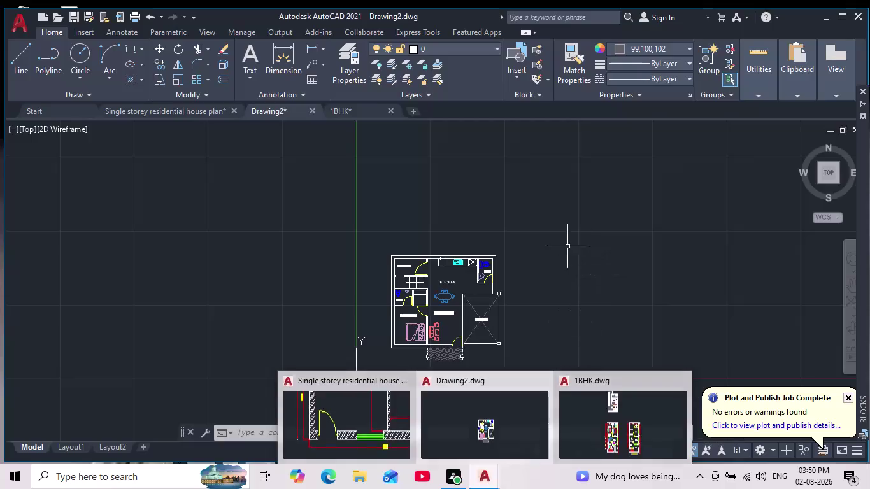
Zoom and pan the floor plan to the bedroom's bottom wall.
scroll(up, 3)
middle_drag(517, 340, 519, 316)
scroll(down, 3)
scroll(up, 3)
scroll(up, 3)
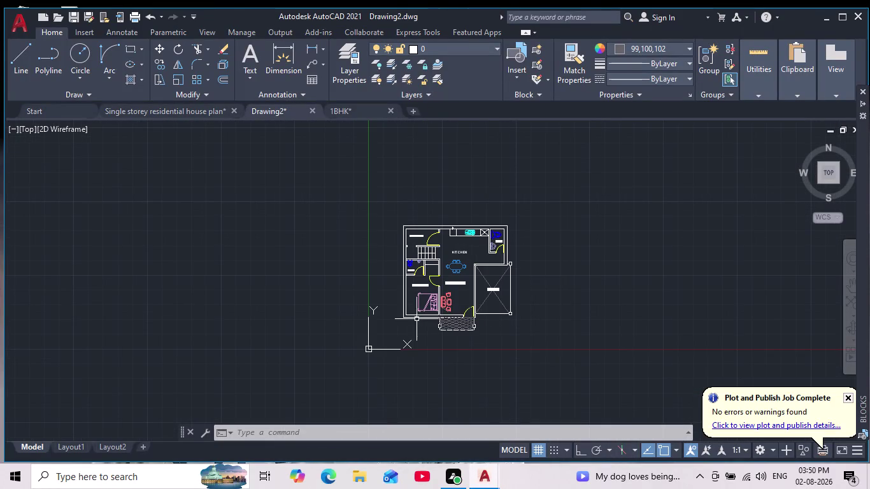
middle_drag(426, 319, 432, 324)
scroll(up, 3)
scroll(up, 3)
middle_drag(464, 303, 432, 370)
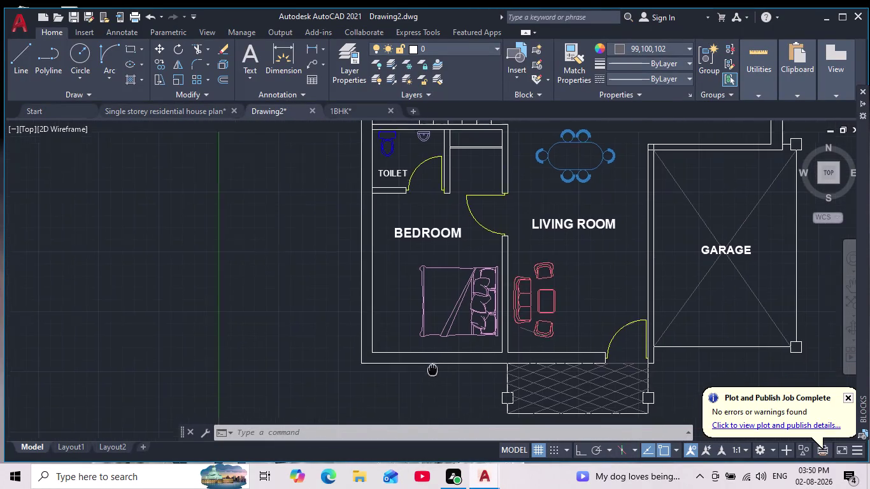
middle_drag(432, 370, 432, 372)
Draw a rectangle spanning the bedroom's bottom wall thickness as a window.
click(128, 52)
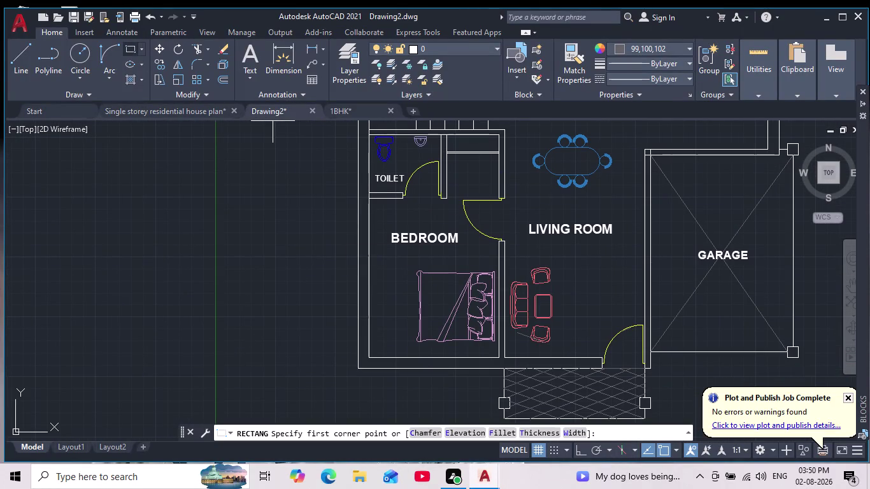
scroll(up, 3)
middle_drag(422, 331, 392, 288)
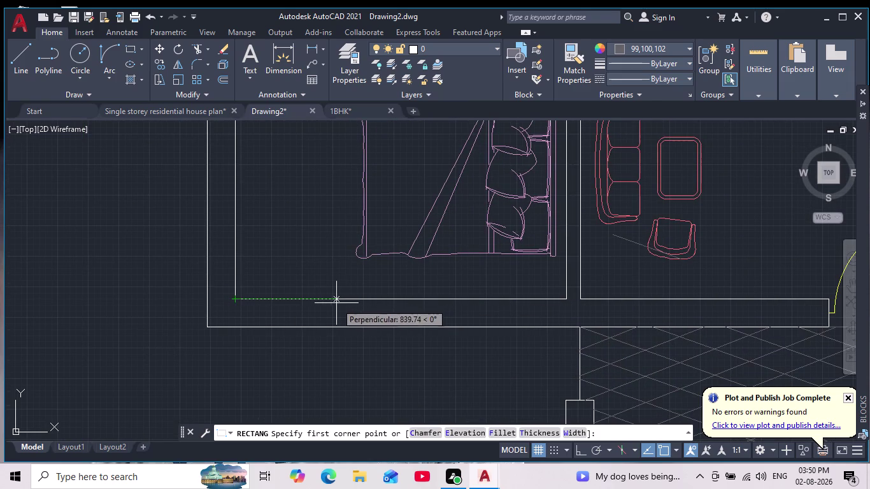
click(330, 301)
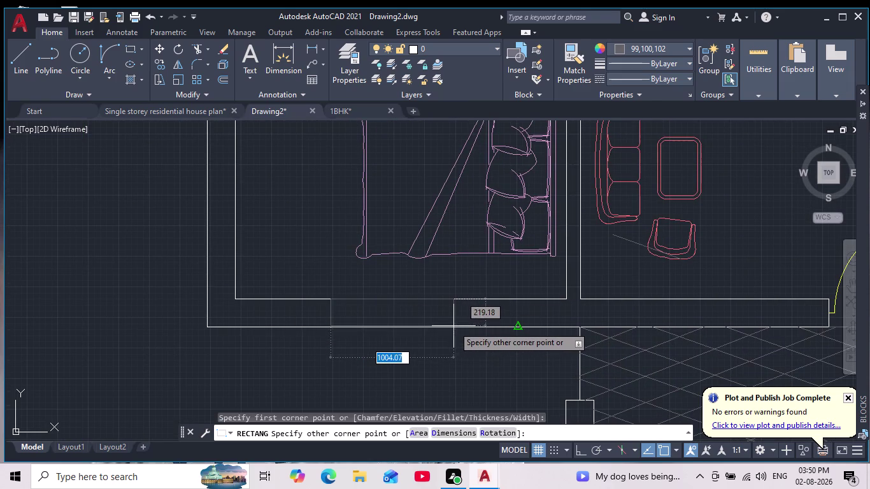
click(520, 326)
key(Escape)
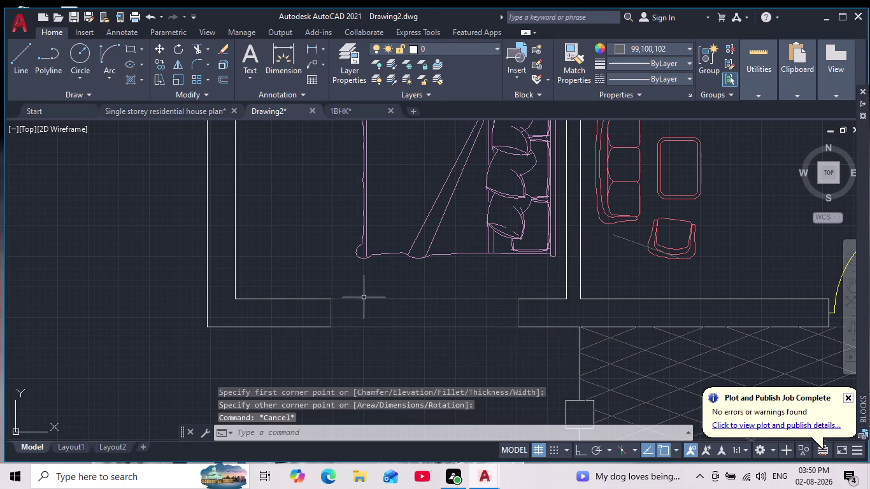
Select the new window rectangle and zoom out to view the bedroom and living room.
key(Escape)
click(324, 284)
click(548, 340)
scroll(down, 3)
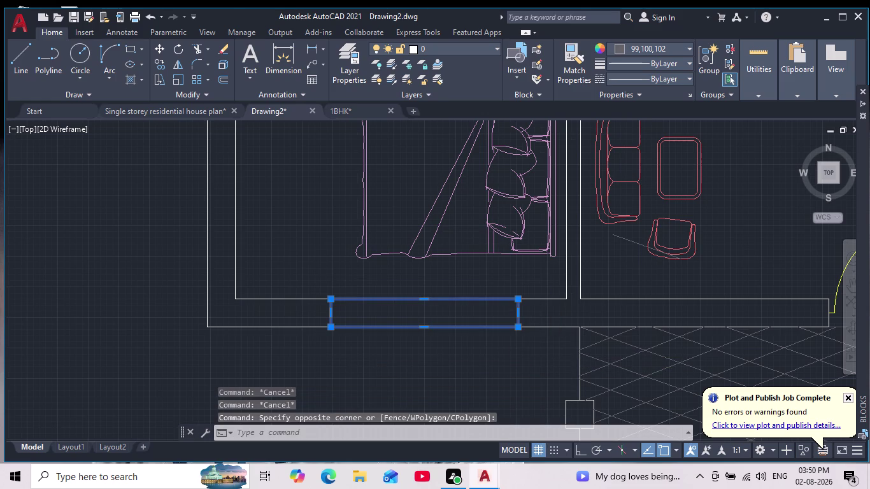
middle_drag(532, 324, 509, 322)
scroll(down, 3)
middle_drag(513, 321, 503, 354)
scroll(up, 3)
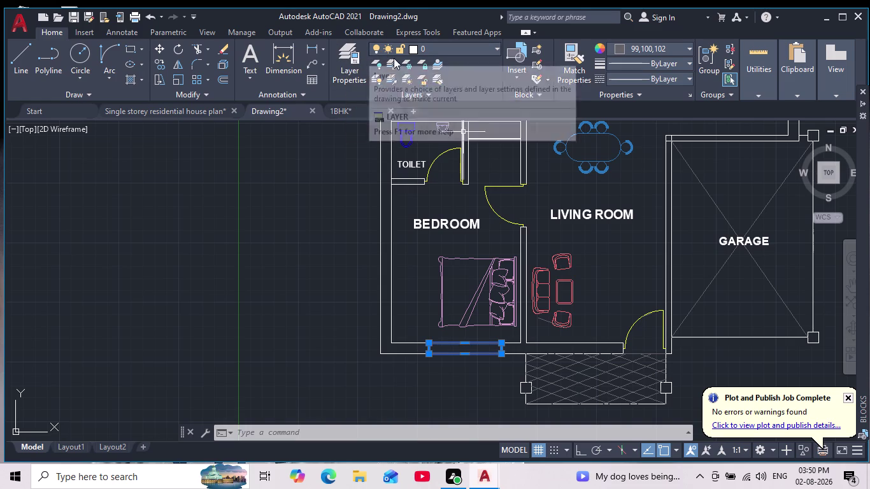
click(618, 48)
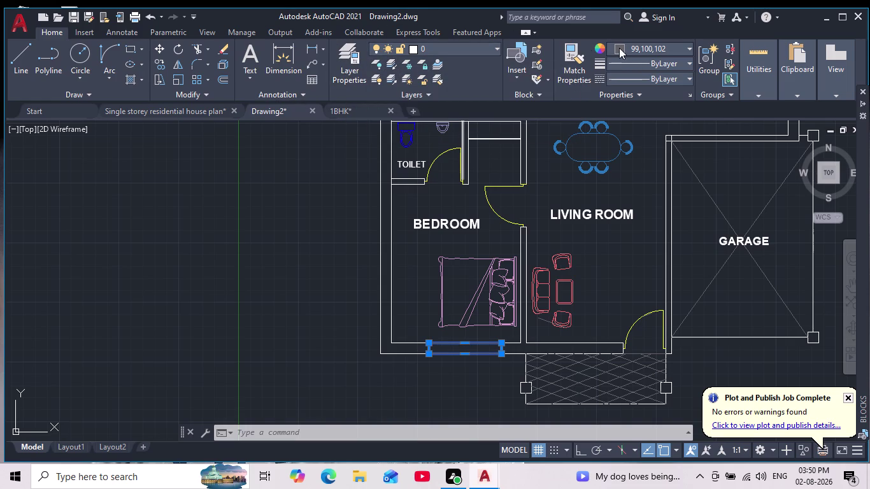
Clear the selection and reframe the plan around the bedroom window.
click(618, 65)
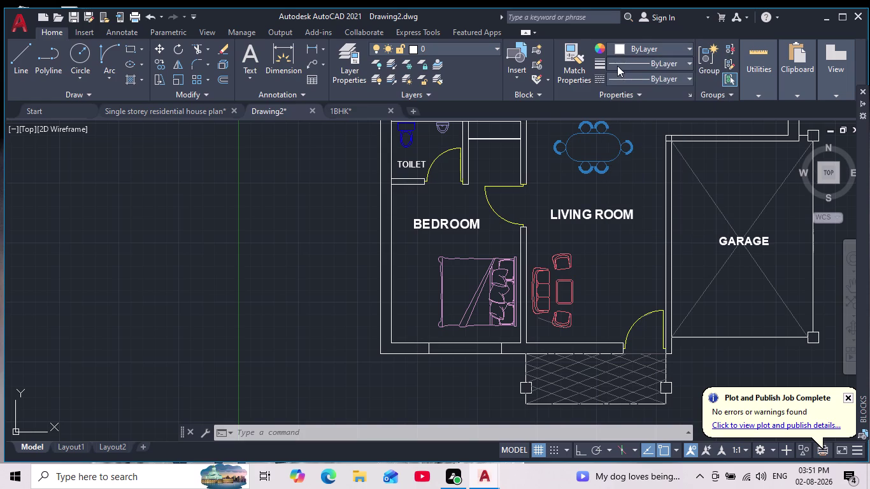
key(Escape)
key(Escape)
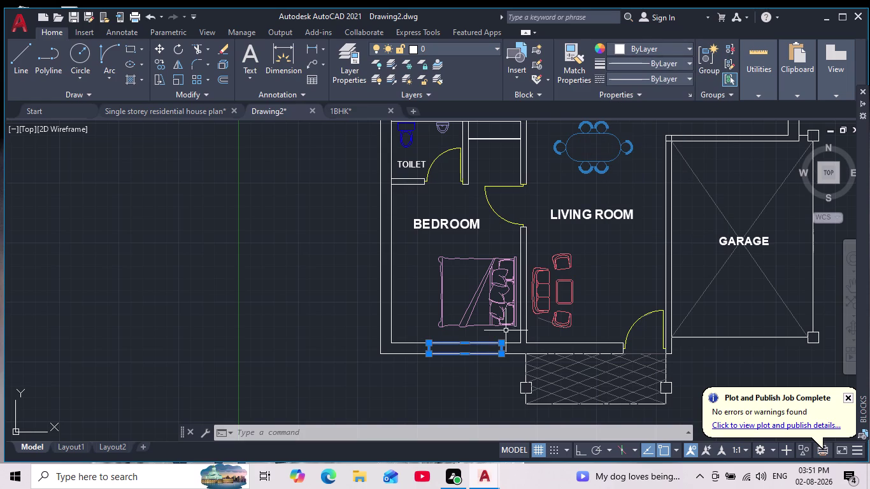
key(Escape)
key(Escape)
middle_drag(499, 357, 493, 343)
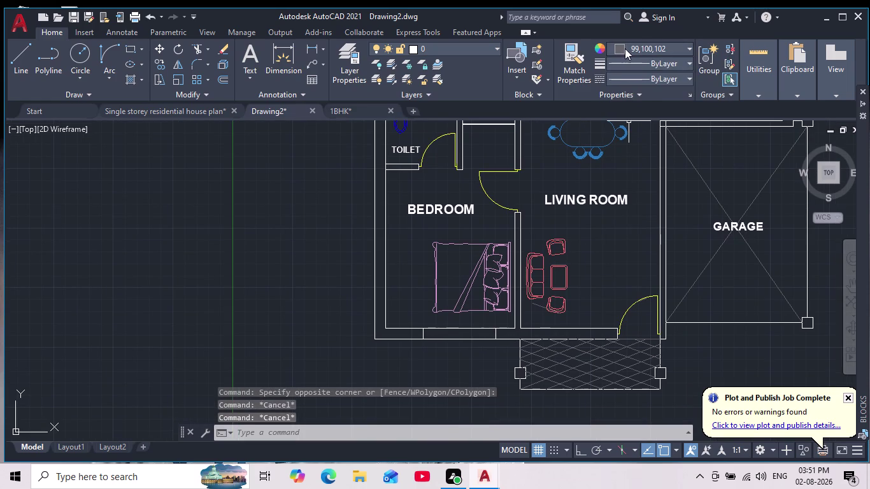
click(622, 47)
click(620, 66)
scroll(up, 3)
key(Escape)
key(Escape)
key(Escape)
scroll(down, 3)
scroll(up, 3)
Move the bedroom window rectangle onto the windows layer.
click(383, 301)
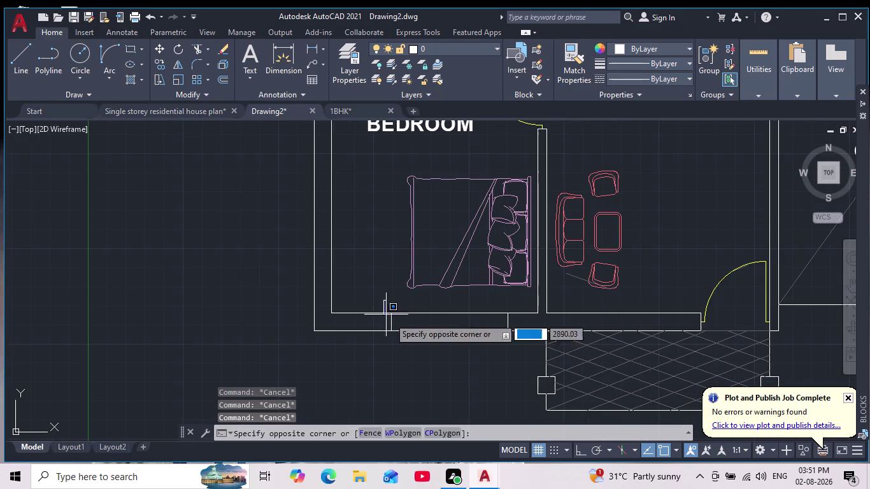
click(519, 337)
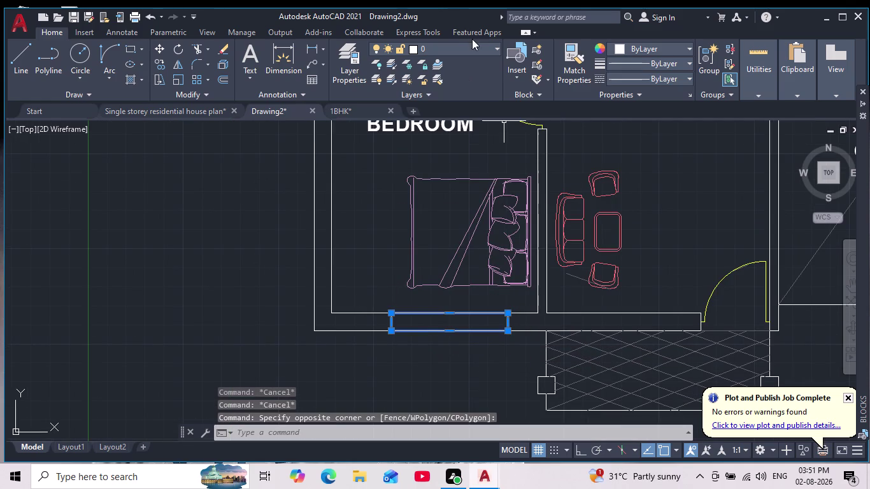
click(473, 43)
click(461, 107)
key(Escape)
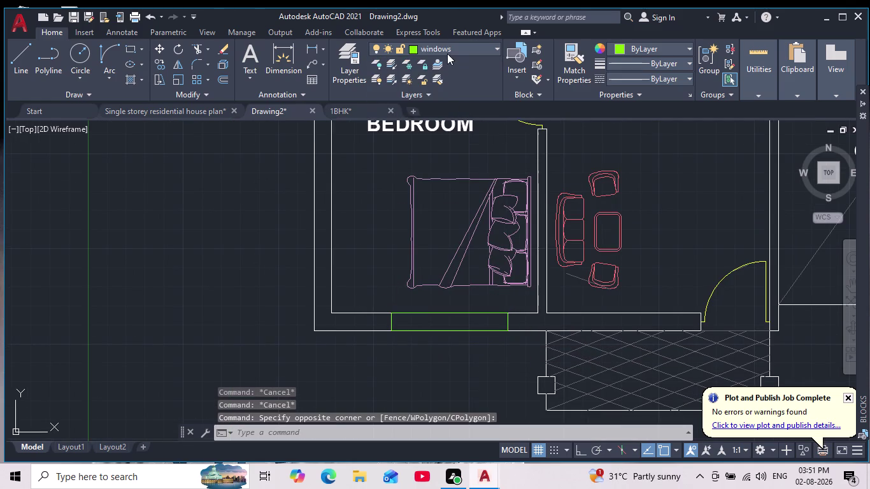
key(Escape)
key(Escape)
key(Escape)
key(Escape)
Make windows the current layer.
click(471, 44)
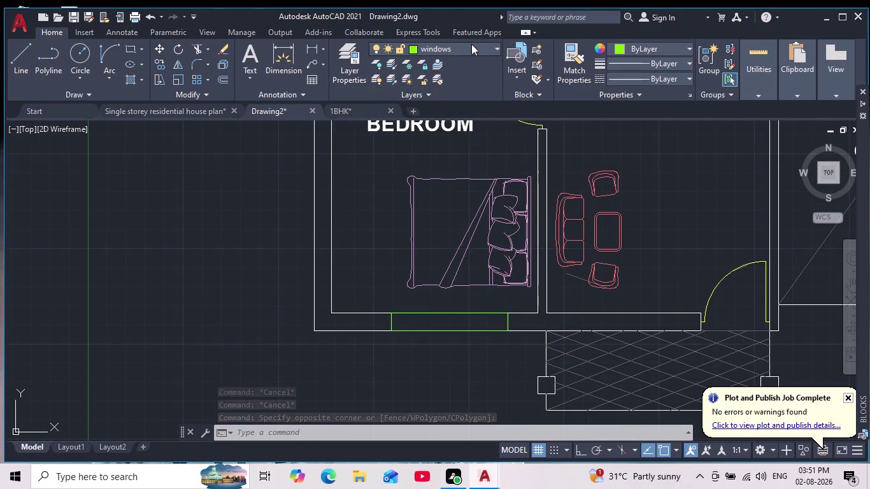
click(472, 46)
key(Escape)
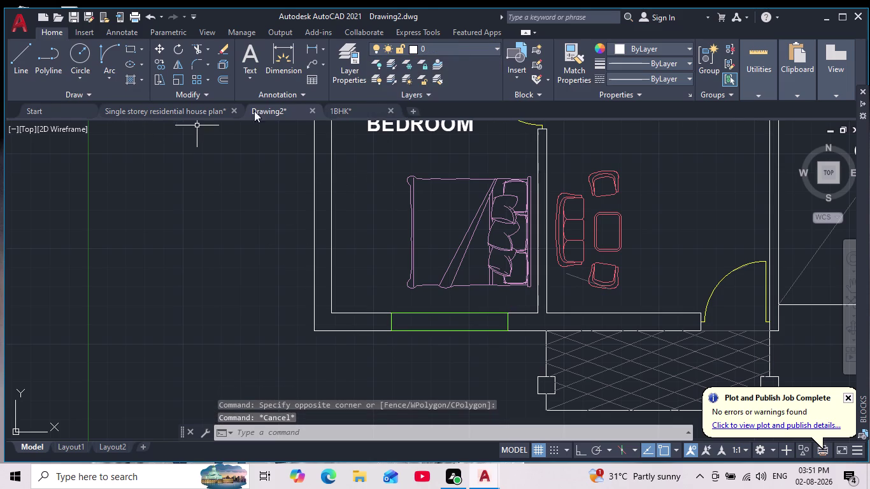
click(471, 44)
click(451, 108)
click(19, 52)
scroll(up, 3)
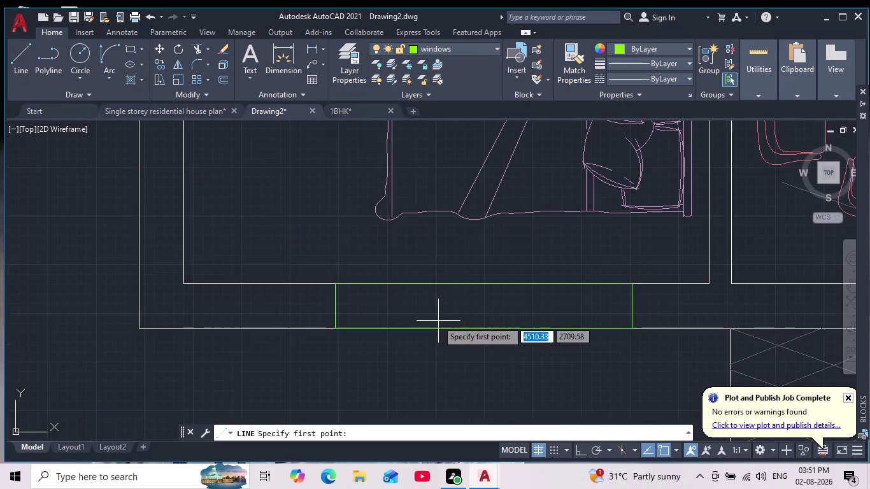
Draw a centre line across the window from its left to right side.
scroll(up, 3)
click(307, 315)
middle_drag(508, 328, 271, 316)
scroll(down, 3)
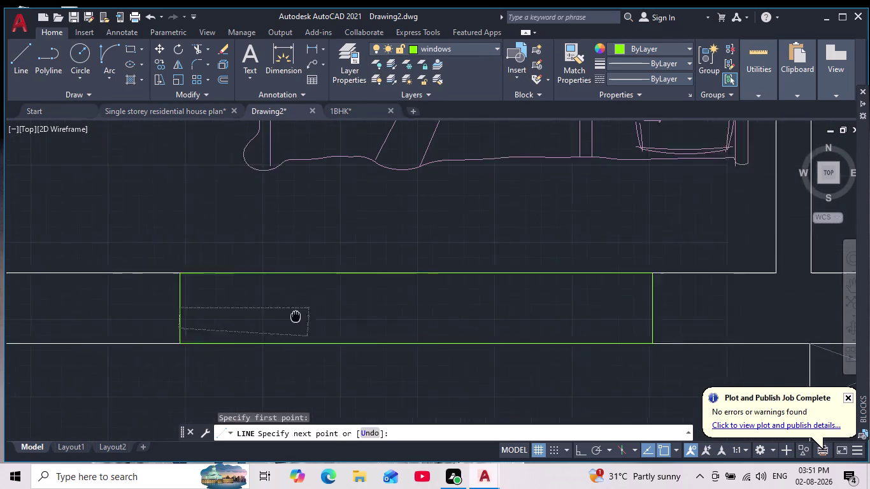
middle_drag(270, 316, 266, 316)
click(611, 310)
key(Escape)
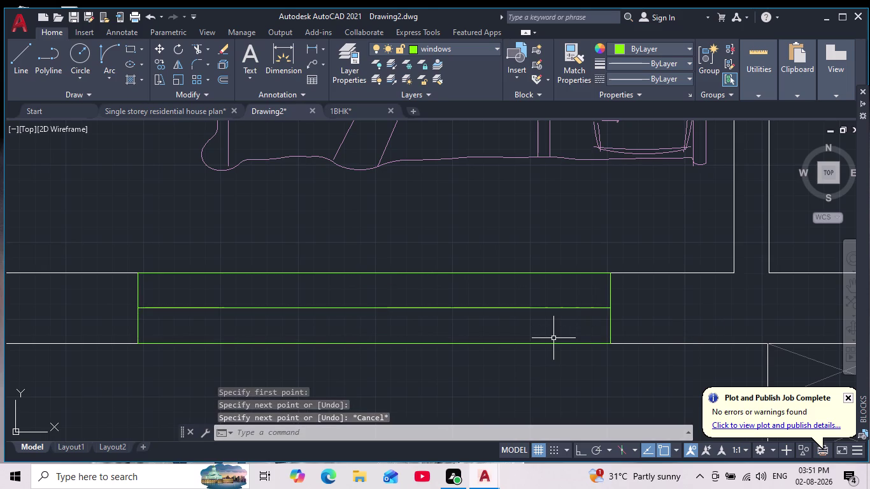
Offset the centre line 25 to both sides.
key(o)
key(Return)
text(25)
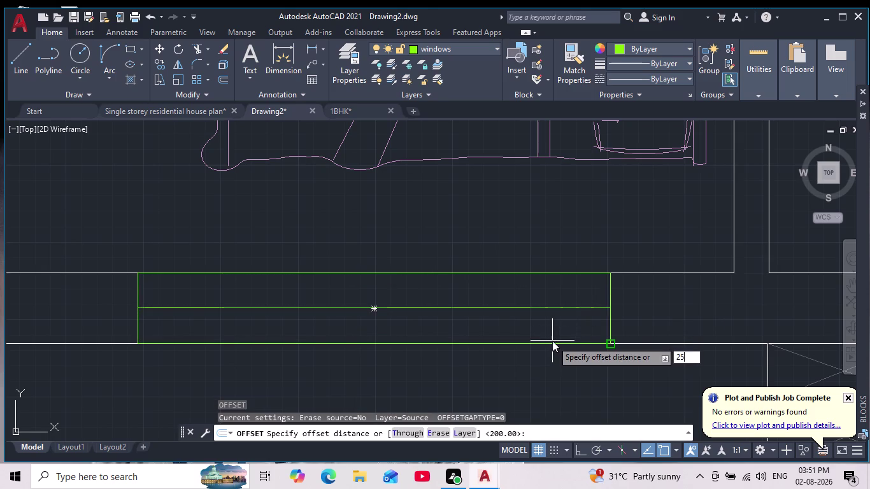
key(Return)
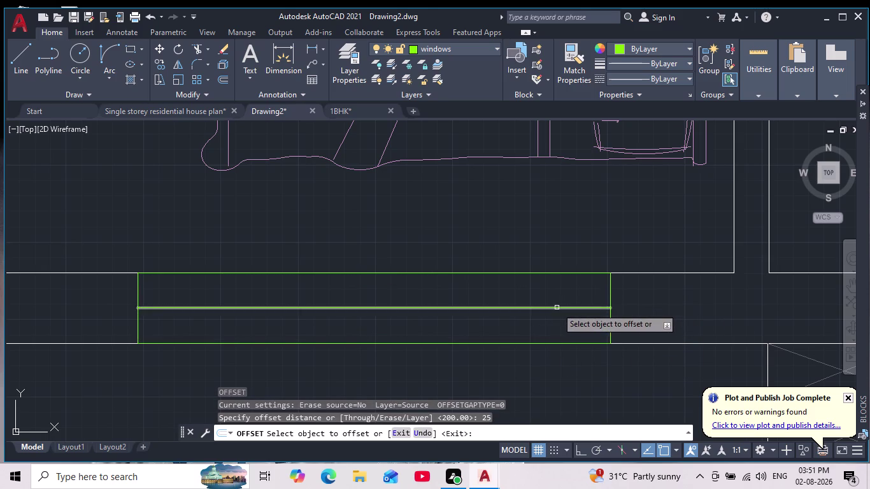
click(555, 307)
click(547, 328)
click(541, 308)
click(531, 285)
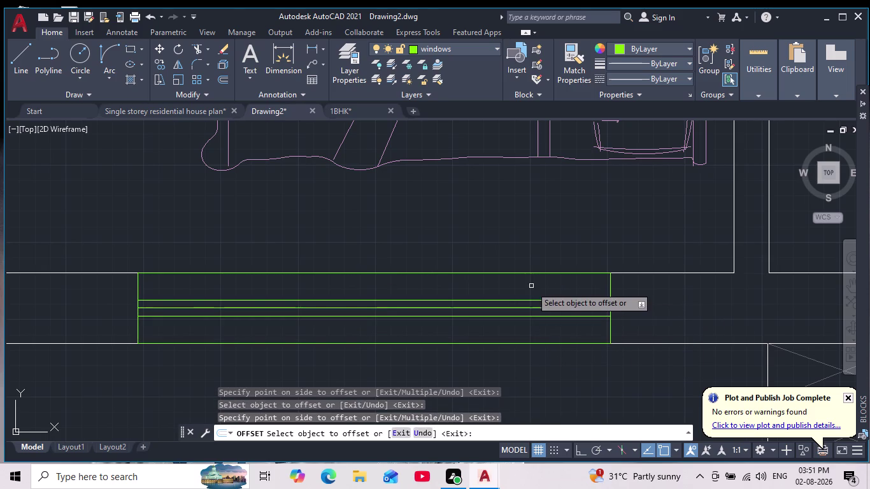
key(Escape)
Delete the middle line, leaving the two glazing lines.
scroll(up, 3)
click(512, 310)
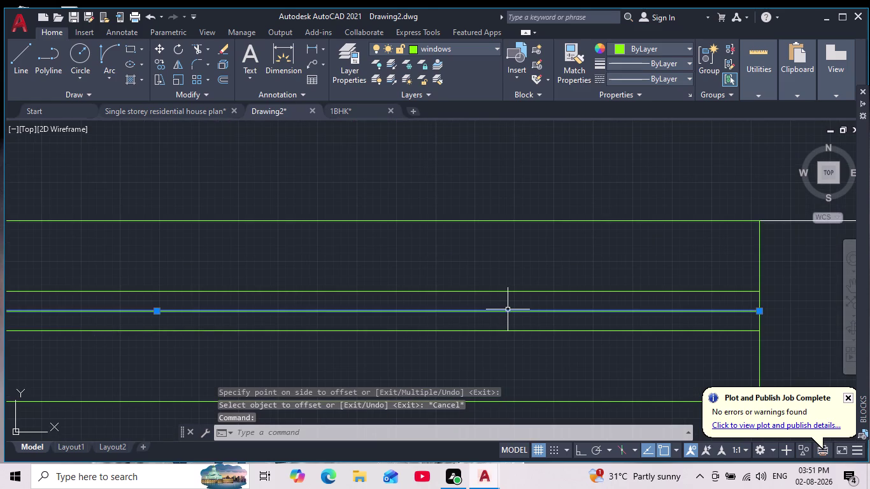
key(Delete)
key(Escape)
scroll(down, 3)
key(Escape)
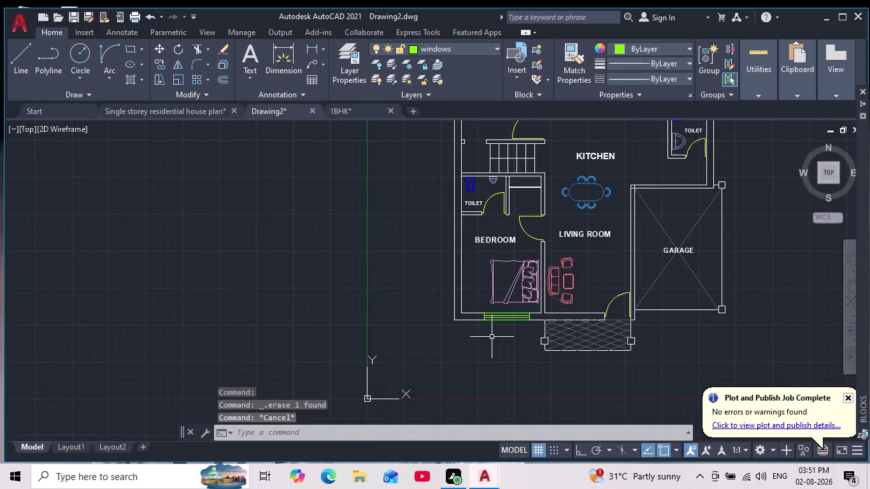
scroll(up, 3)
Copy the bedroom window twice to spare spots beside the floor plan.
click(602, 270)
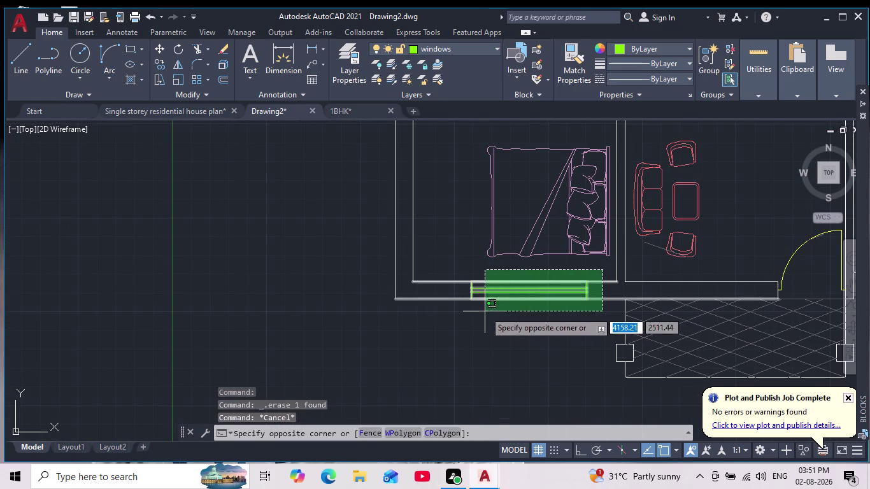
key(Escape)
drag(459, 271, 467, 287)
click(604, 304)
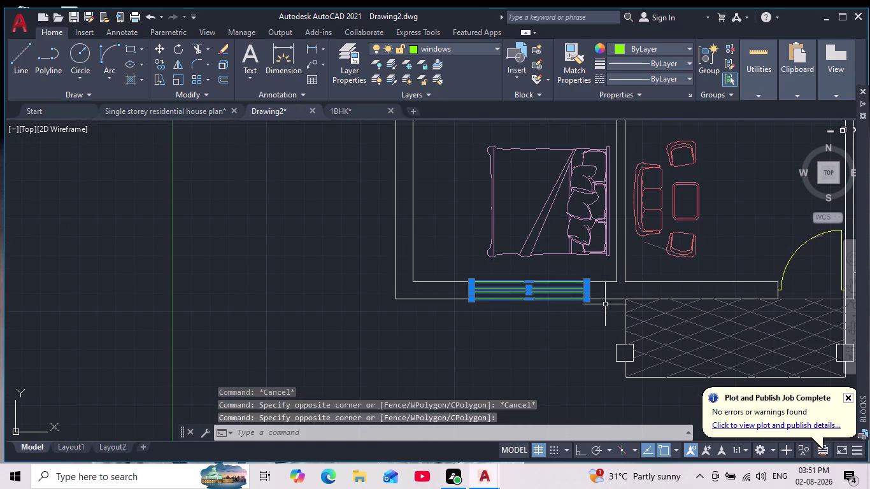
click(160, 61)
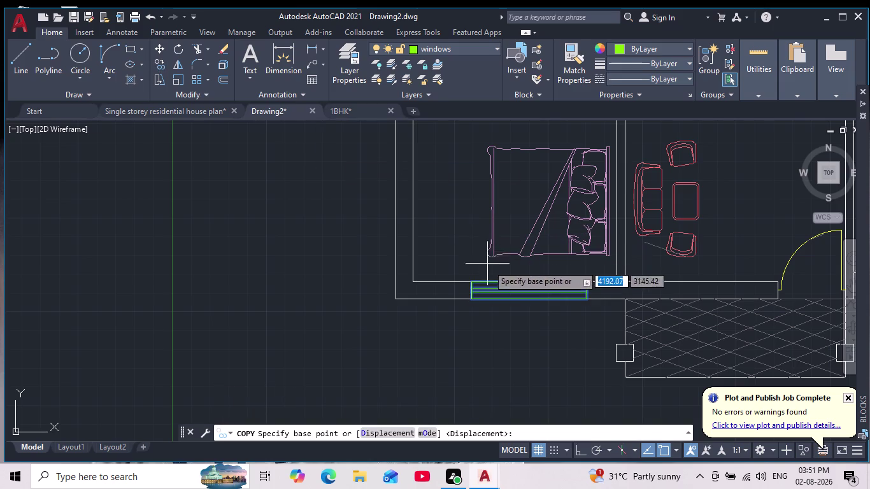
click(490, 289)
middle_drag(178, 263, 366, 295)
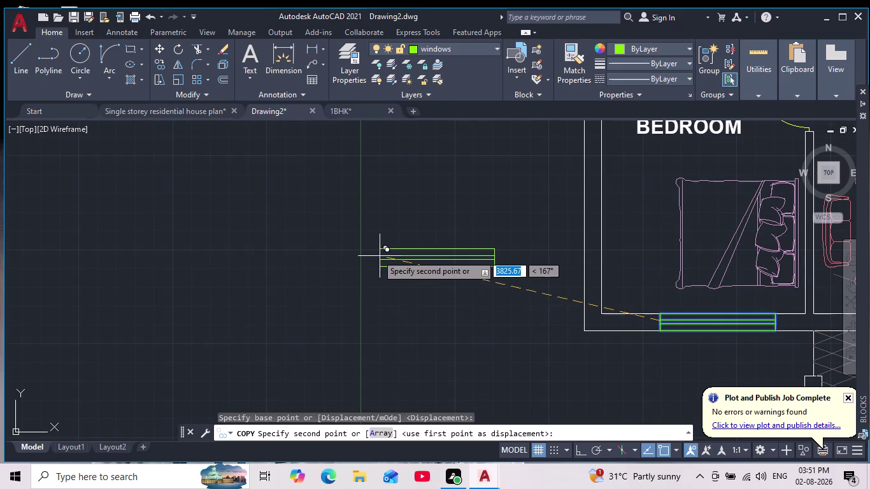
click(210, 236)
scroll(down, 3)
middle_drag(259, 262, 298, 282)
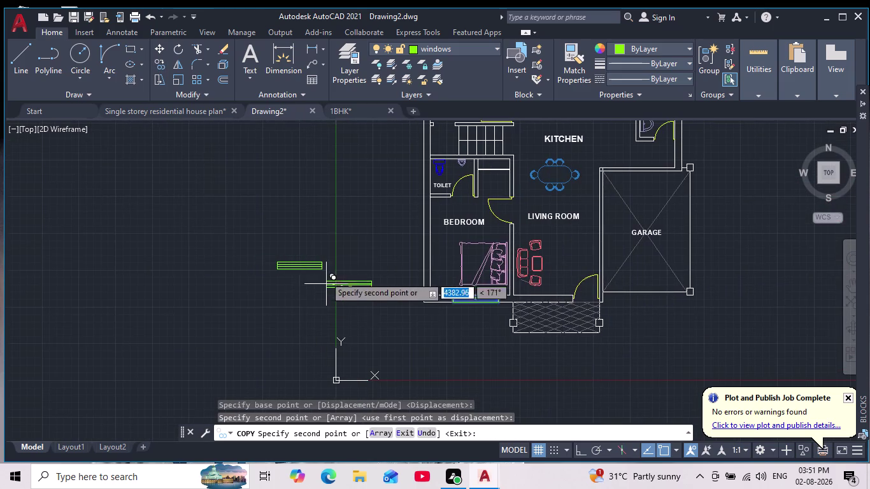
click(261, 198)
key(Escape)
Rotate one spare window copy 270° so it stands vertically.
middle_drag(278, 213, 293, 268)
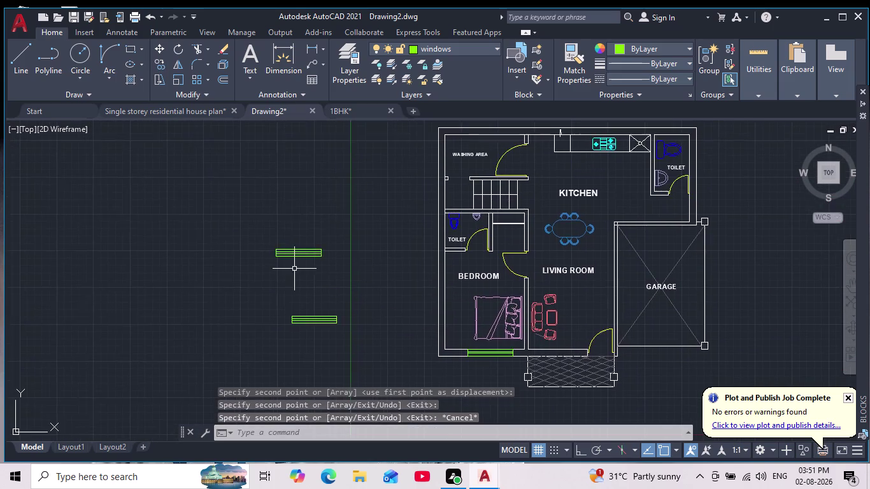
scroll(up, 3)
drag(382, 197, 346, 260)
drag(179, 309, 203, 307)
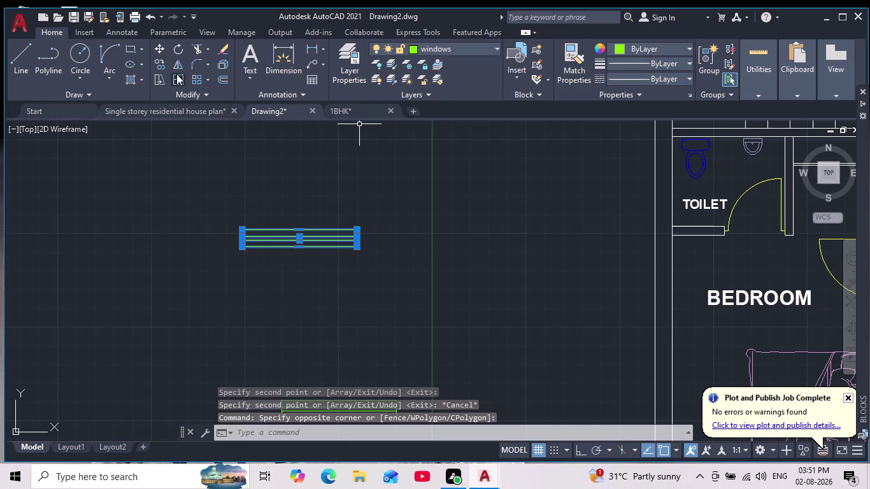
click(185, 46)
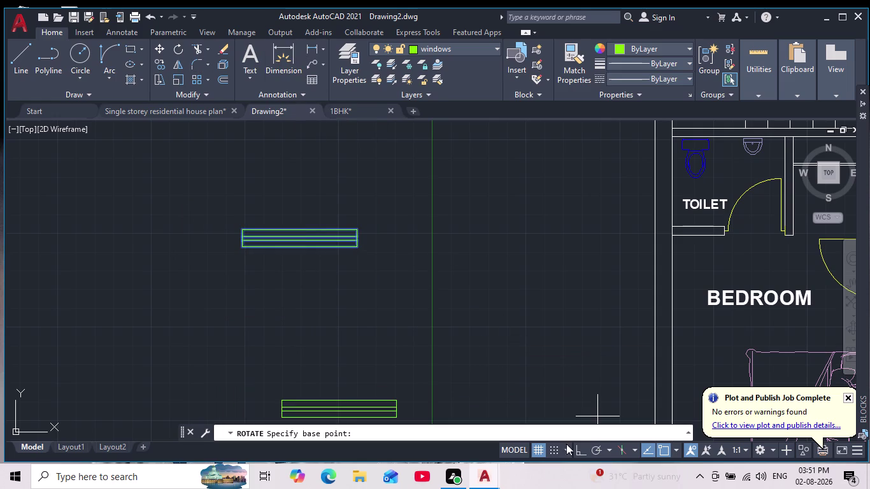
click(581, 454)
drag(389, 249, 391, 257)
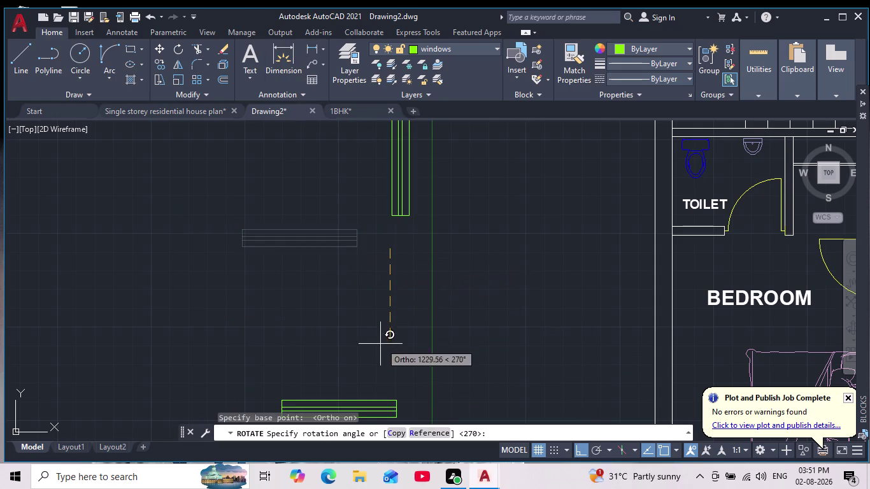
click(390, 338)
key(Escape)
key(Escape)
Copy the upright window, using its top corner as the base point.
scroll(down, 3)
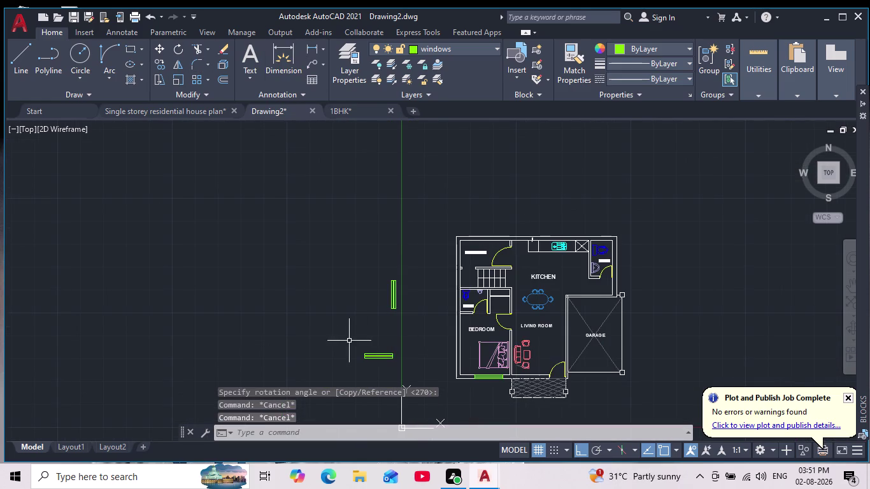
scroll(up, 3)
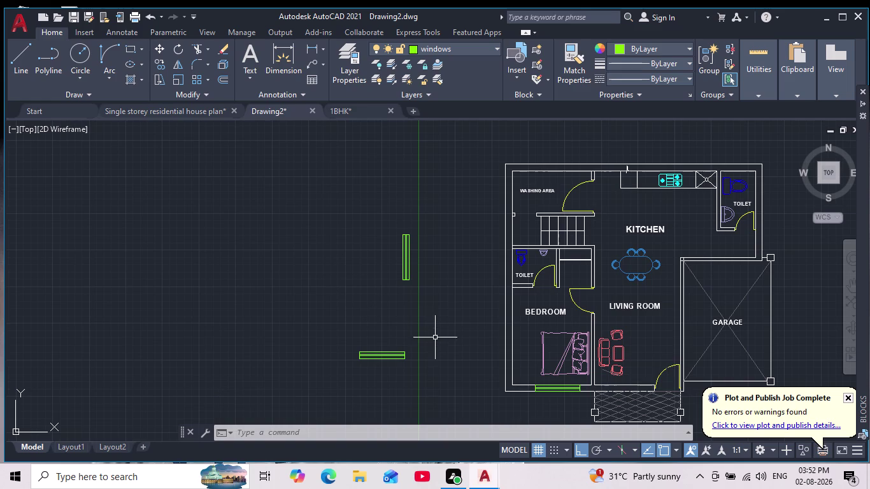
scroll(up, 3)
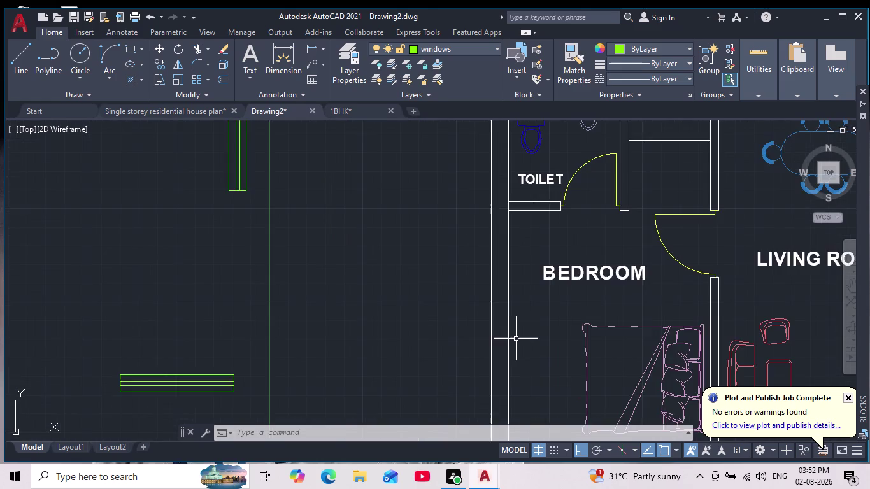
scroll(down, 3)
middle_drag(517, 344, 522, 328)
scroll(down, 3)
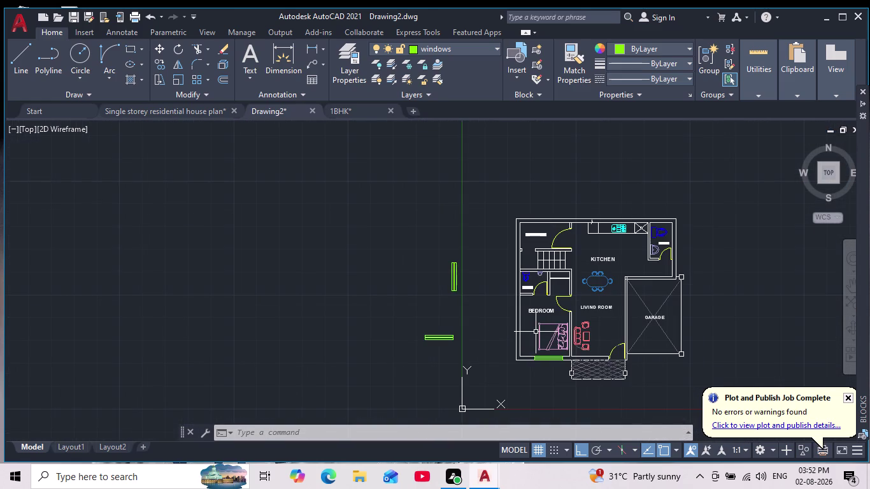
scroll(up, 3)
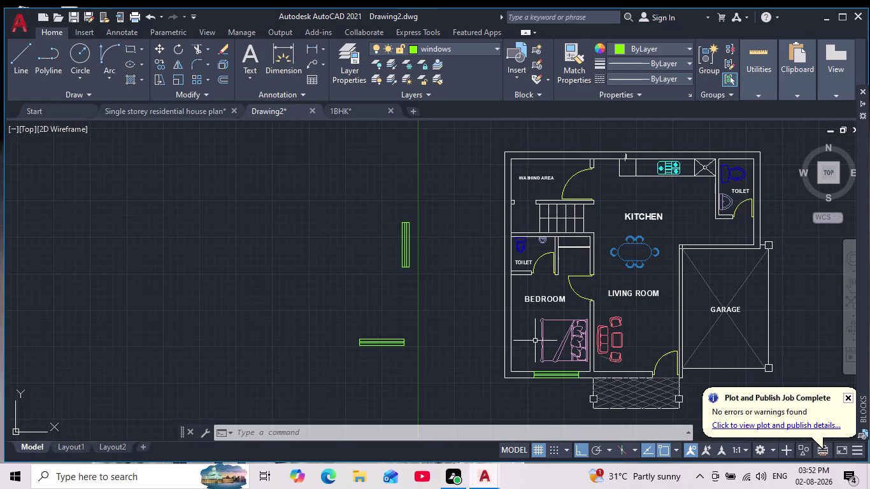
scroll(up, 3)
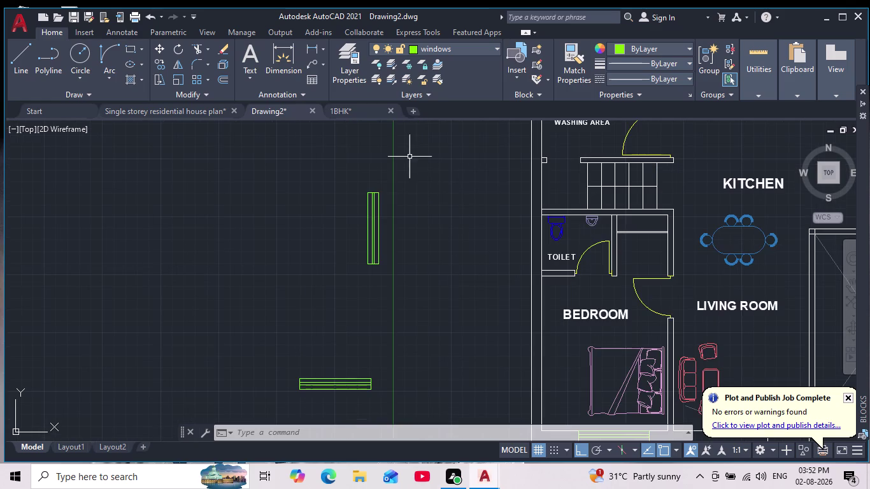
drag(409, 156, 414, 181)
click(323, 304)
click(159, 62)
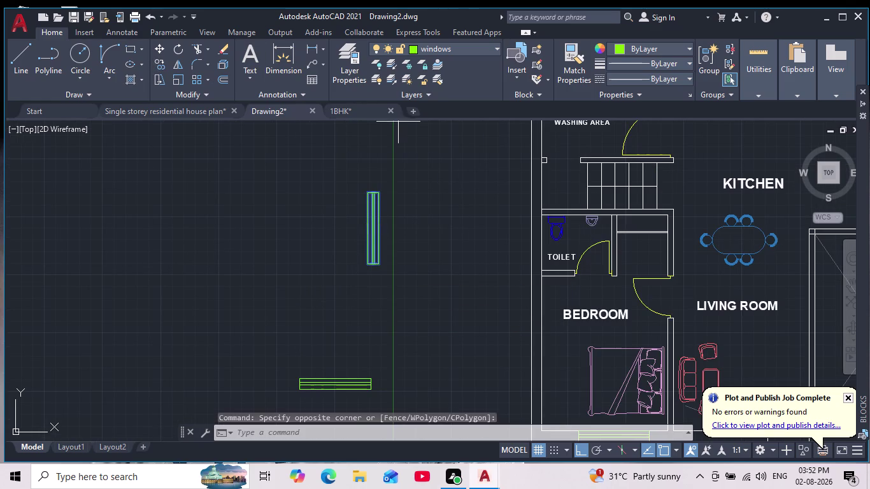
click(381, 192)
middle_drag(473, 276, 380, 233)
click(577, 445)
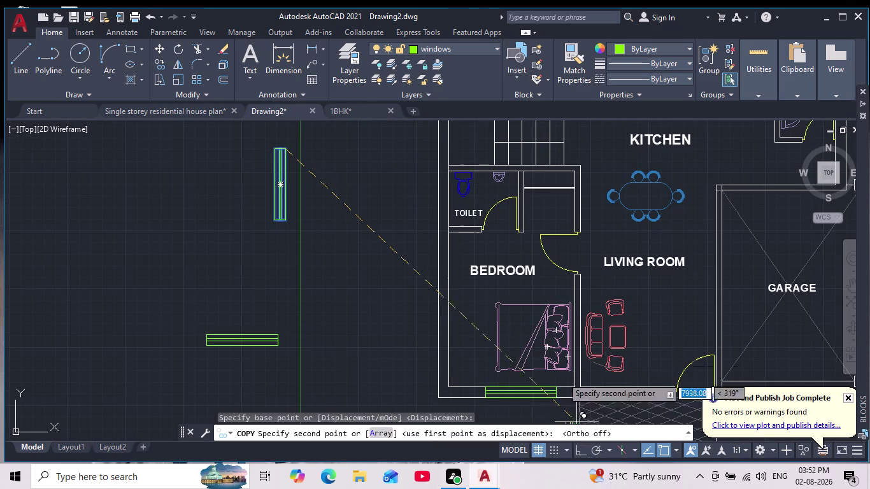
scroll(up, 3)
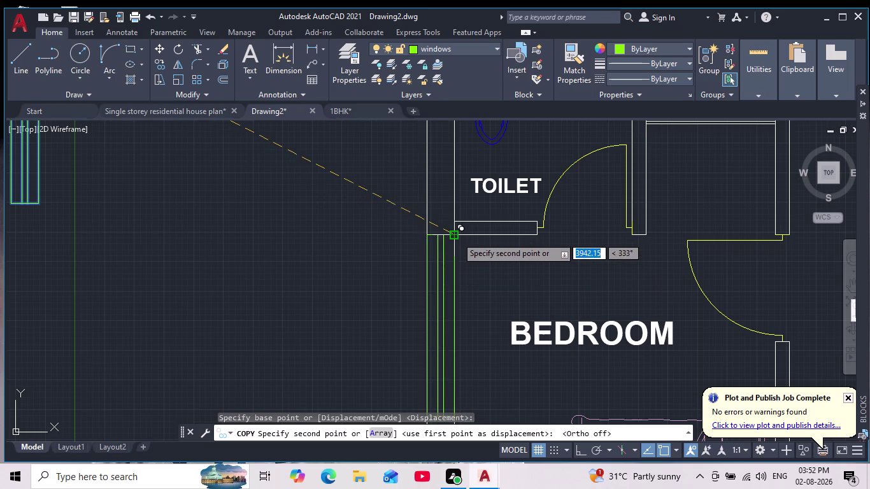
Undo the misplaced copy and place the upright window in the bedroom's left wall.
drag(463, 276, 467, 284)
middle_drag(466, 243, 453, 183)
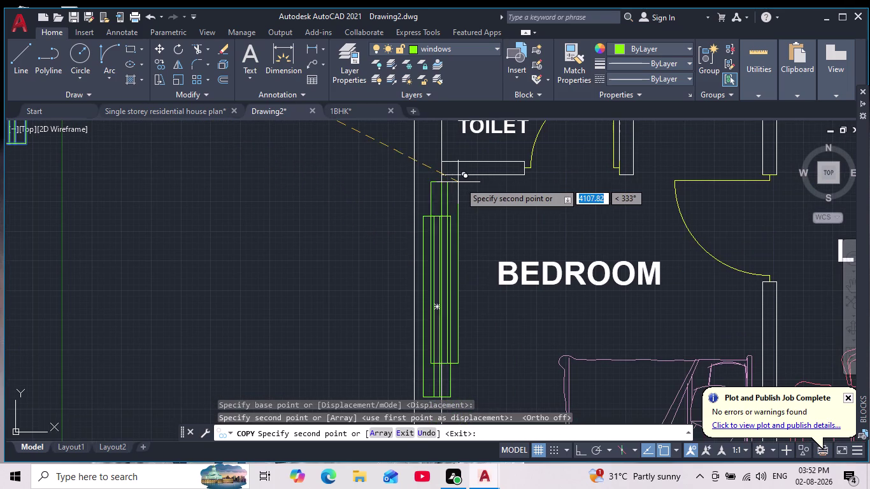
key(ctrl+z)
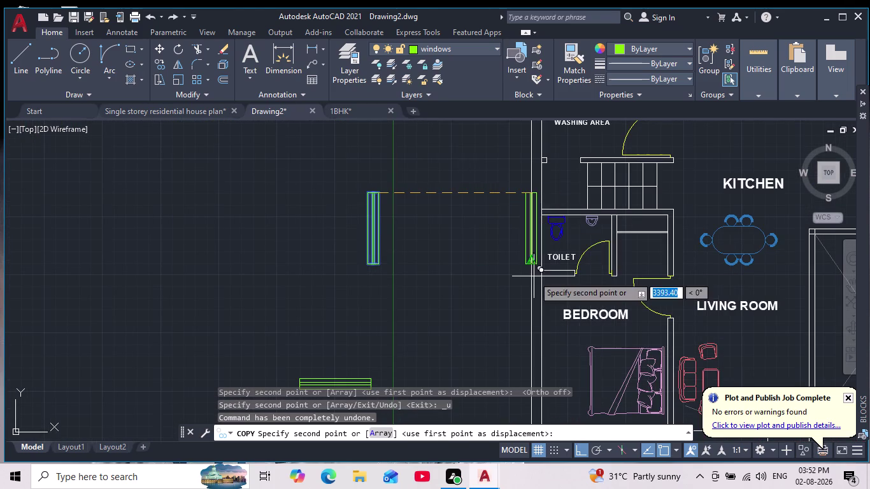
middle_drag(509, 251, 436, 172)
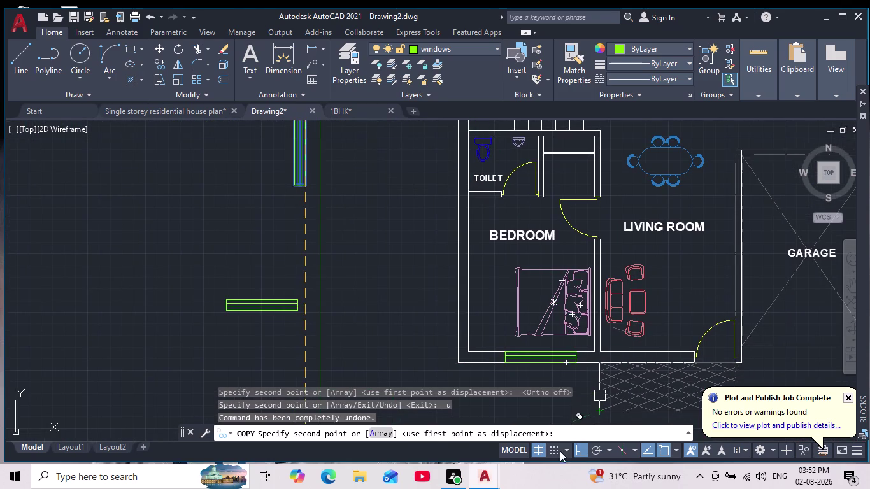
drag(577, 451, 580, 445)
middle_drag(490, 250, 445, 319)
scroll(up, 3)
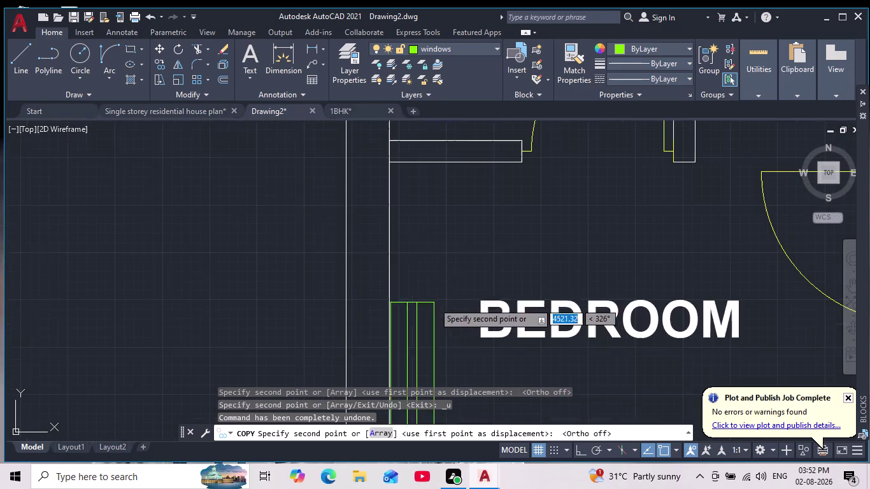
scroll(down, 3)
scroll(down, 3)
middle_drag(415, 236, 424, 208)
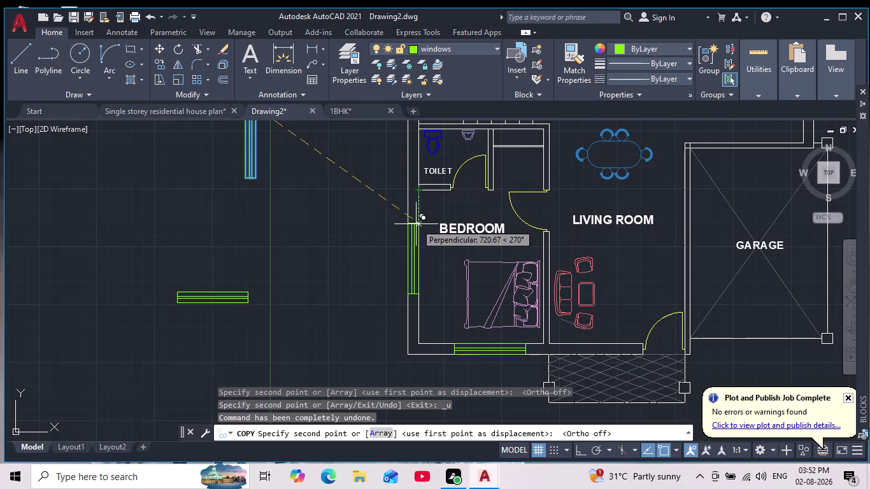
click(419, 223)
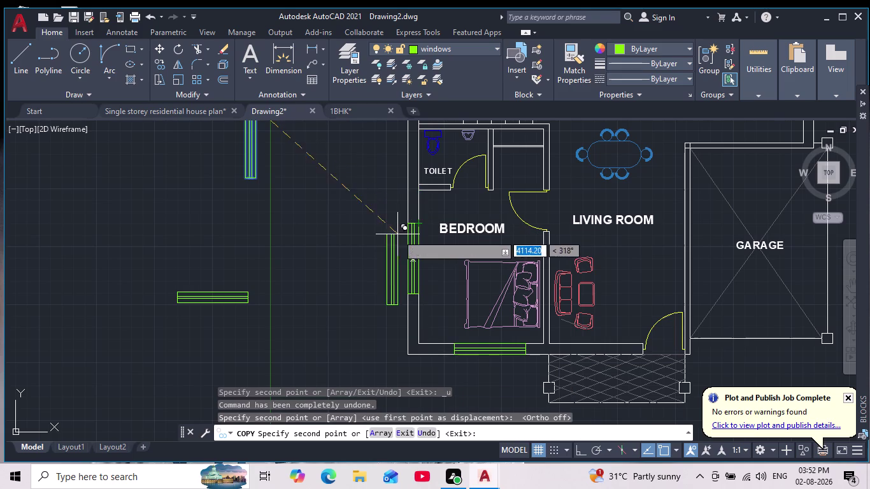
key(Escape)
Frame the whole plan with the spares and select the upright spare window.
scroll(down, 3)
middle_drag(374, 294, 366, 308)
scroll(down, 3)
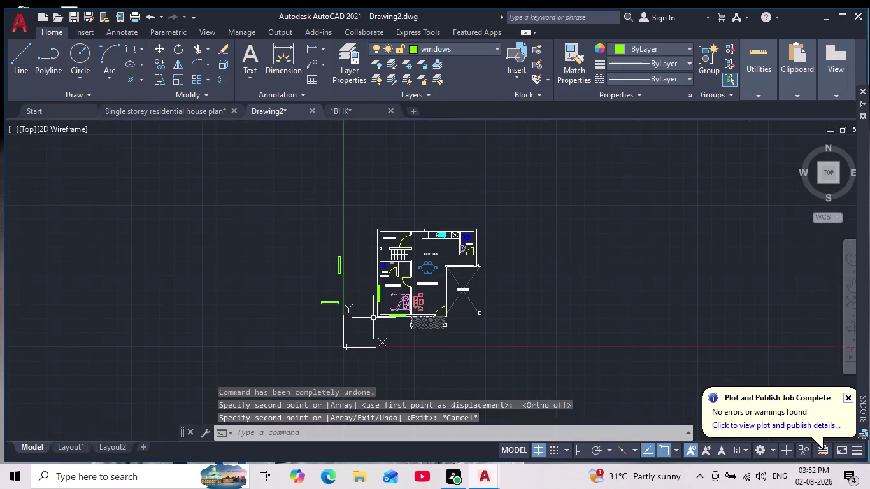
scroll(up, 3)
scroll(up, 3)
middle_drag(365, 277, 332, 347)
middle_drag(332, 312, 334, 308)
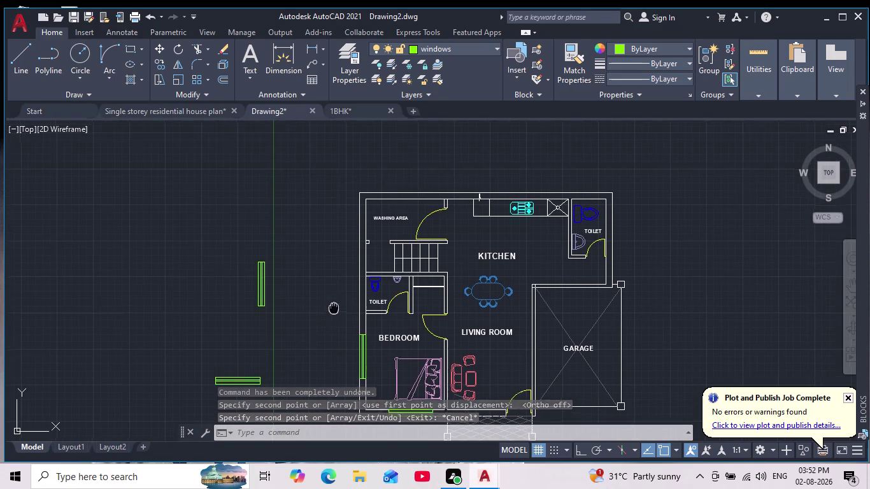
middle_drag(334, 308, 315, 282)
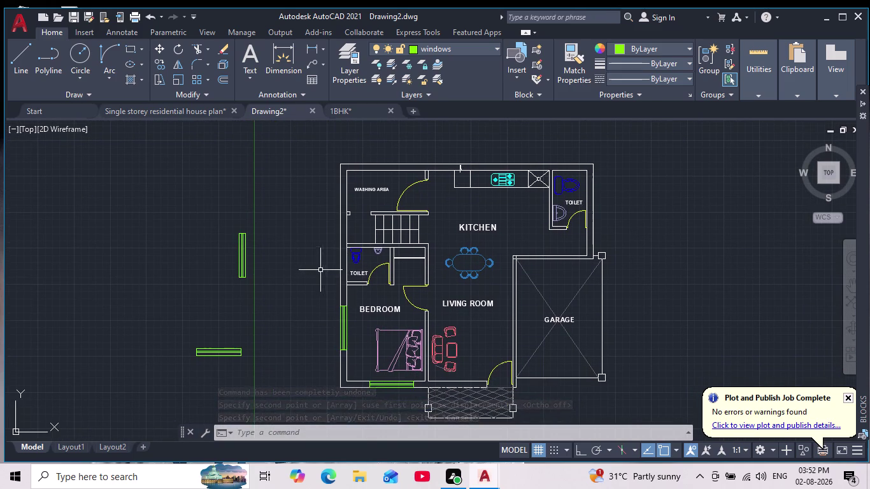
scroll(up, 3)
drag(241, 185, 236, 201)
click(146, 316)
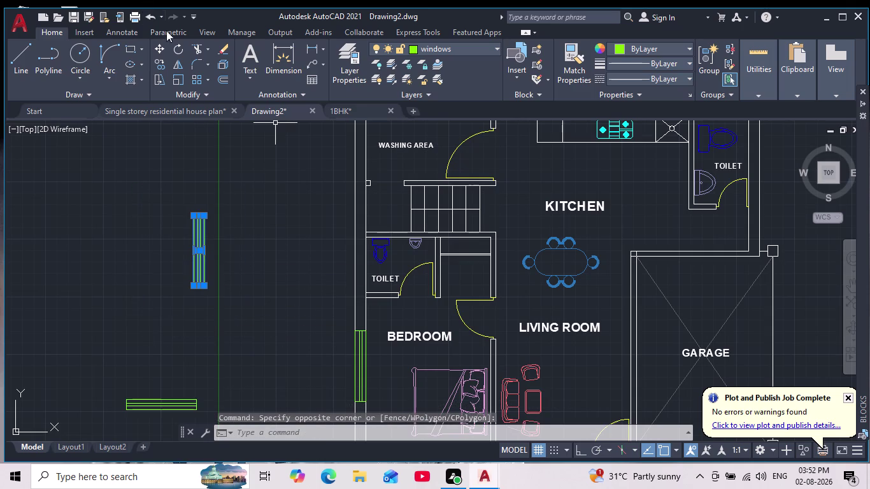
Copy the upright window from its top corner onto the living room–garage wall.
click(157, 66)
scroll(up, 3)
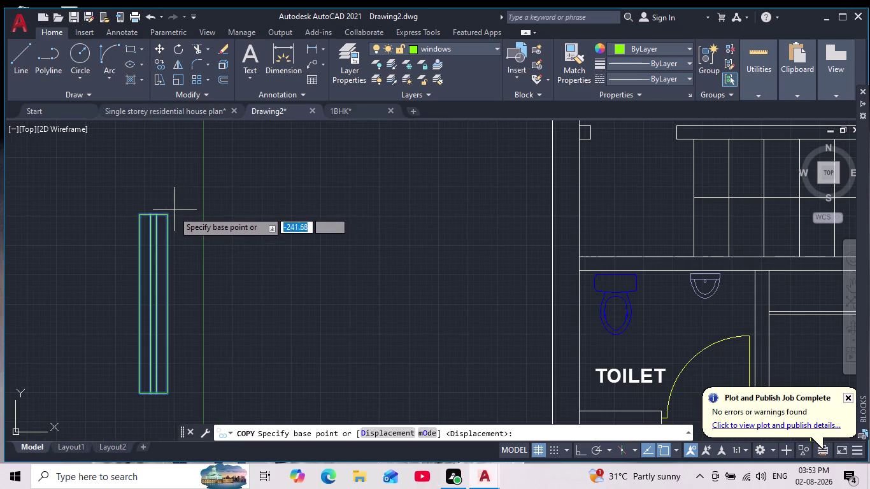
click(173, 214)
middle_drag(314, 253, 172, 196)
scroll(down, 3)
middle_drag(685, 295, 412, 232)
scroll(down, 3)
scroll(up, 3)
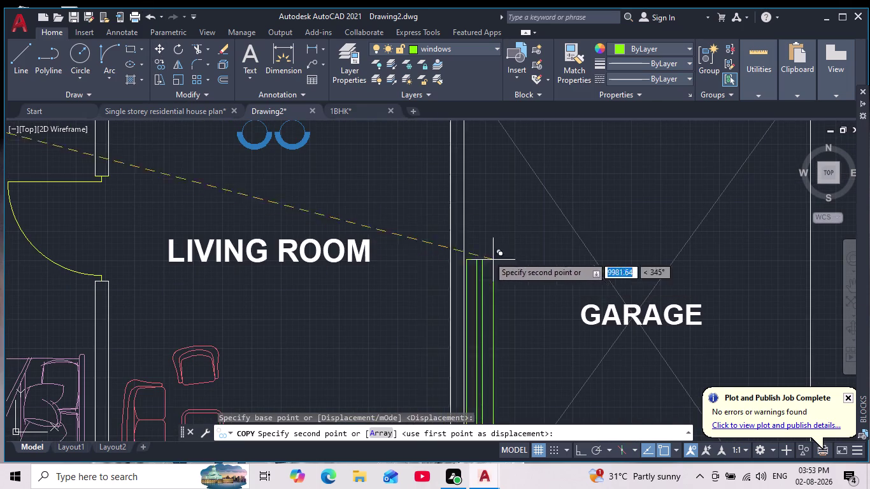
middle_drag(476, 294, 475, 265)
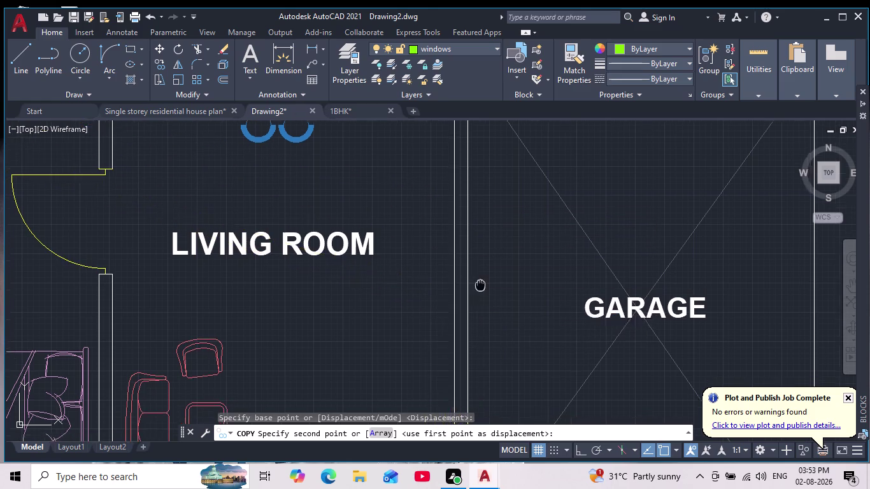
middle_drag(474, 266, 467, 252)
scroll(down, 3)
middle_drag(465, 277, 461, 331)
scroll(up, 3)
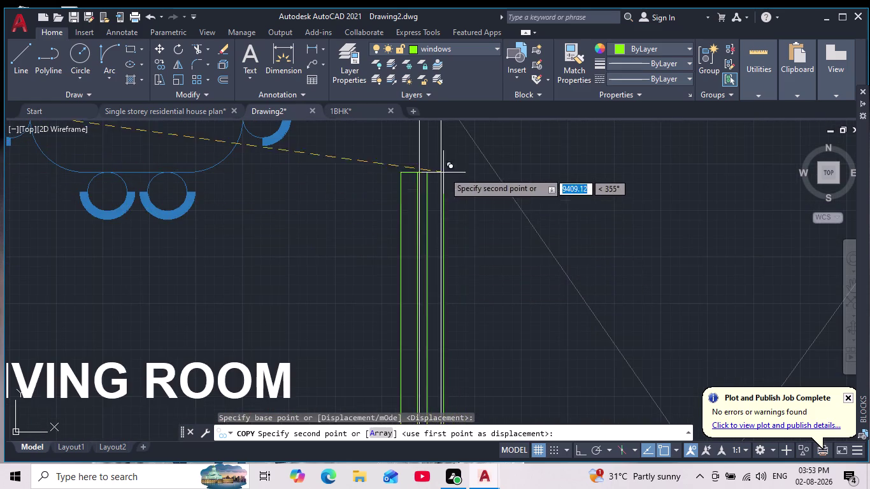
scroll(down, 3)
middle_drag(447, 194, 445, 216)
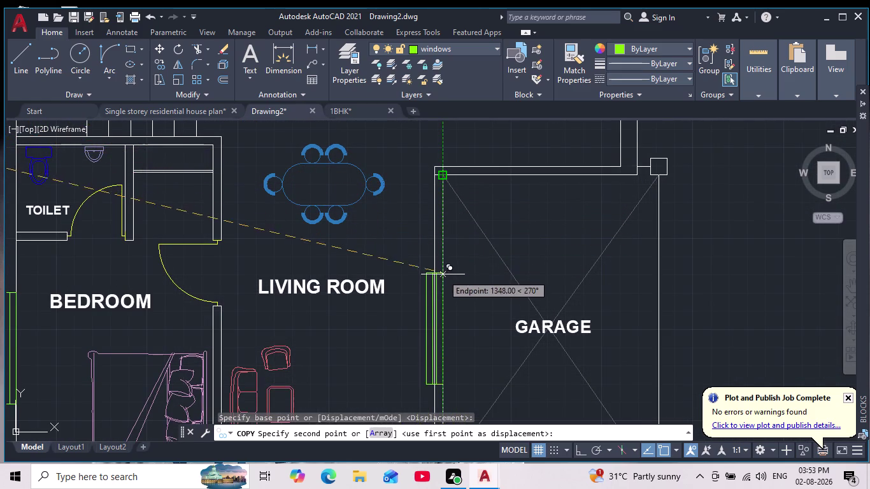
click(444, 285)
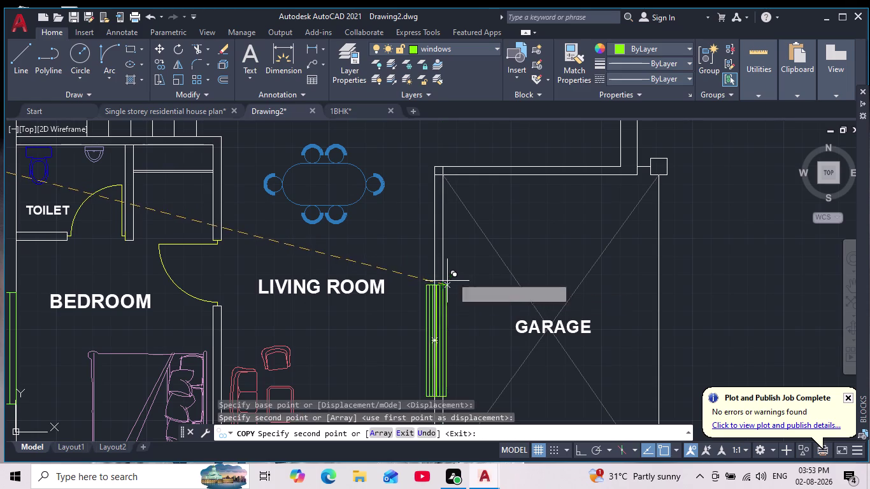
End the copy, then undo the view change and the copied window.
scroll(down, 3)
scroll(up, 3)
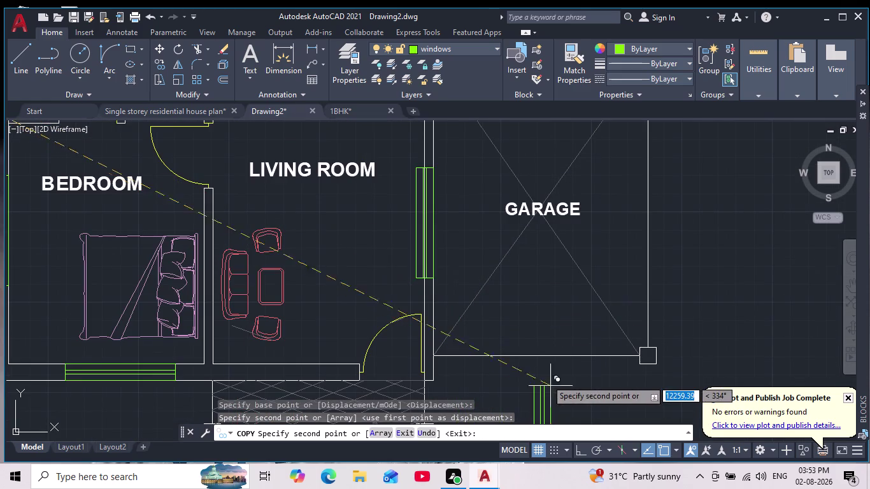
key(Escape)
scroll(down, 3)
scroll(up, 3)
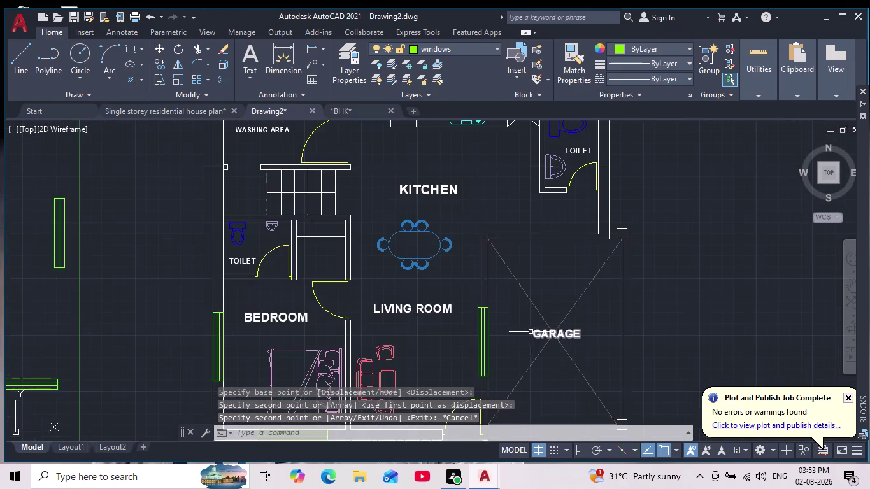
scroll(up, 3)
middle_drag(511, 307, 521, 221)
scroll(up, 3)
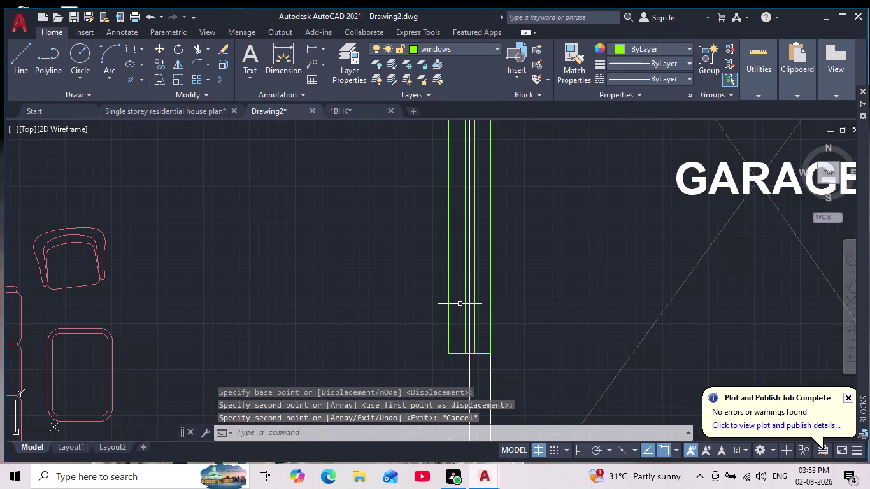
click(447, 294)
key(Escape)
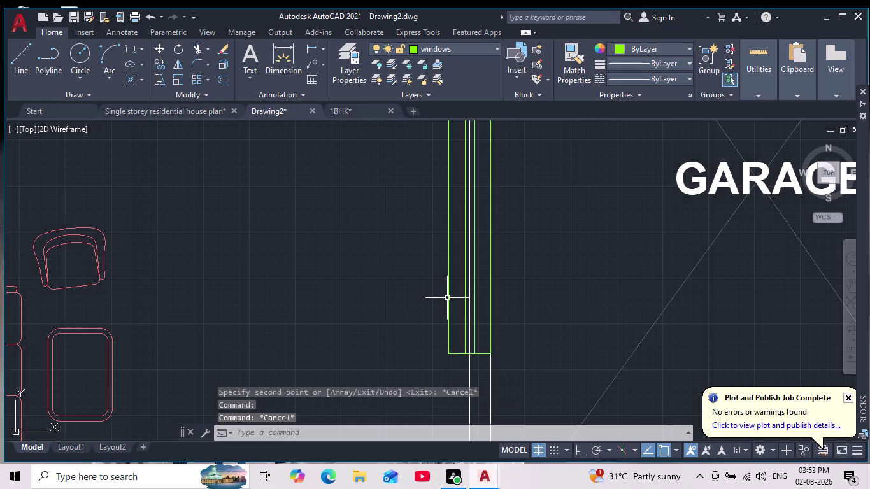
key(ctrl+z)
key(ctrl+z)
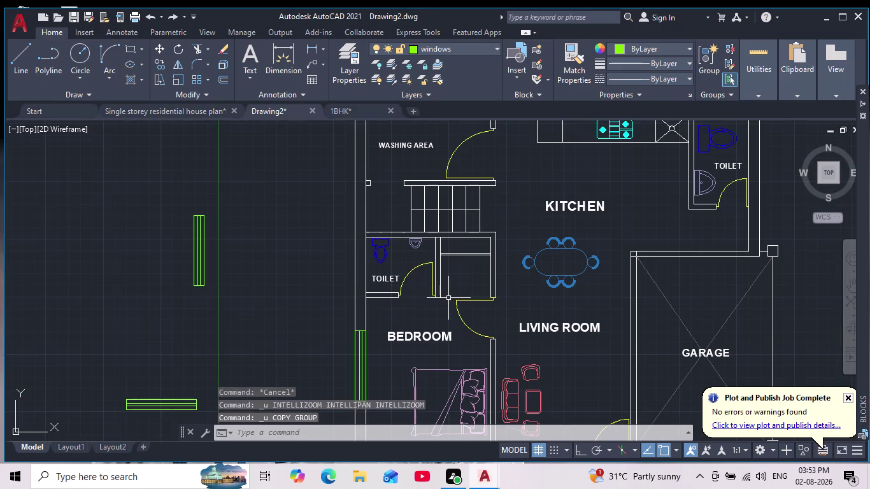
Draw a narrow rectangle snapped to the top corner of the living room–garage wall.
scroll(down, 3)
scroll(up, 3)
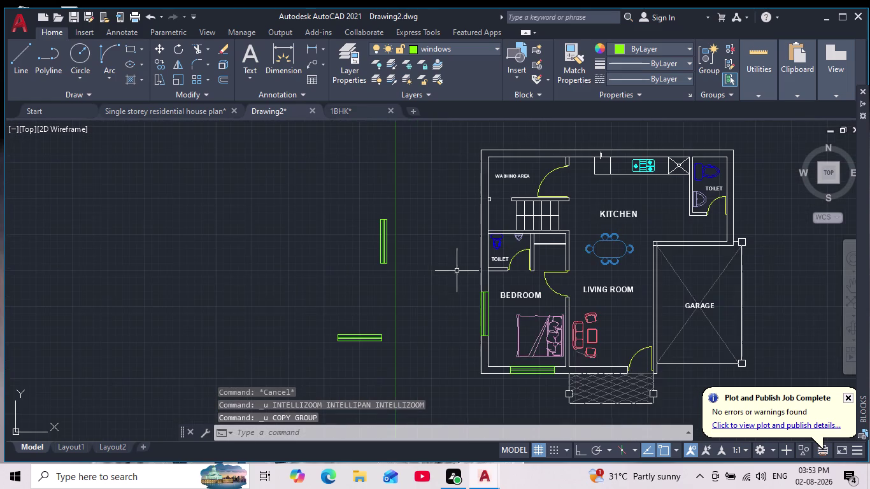
middle_drag(435, 268, 367, 266)
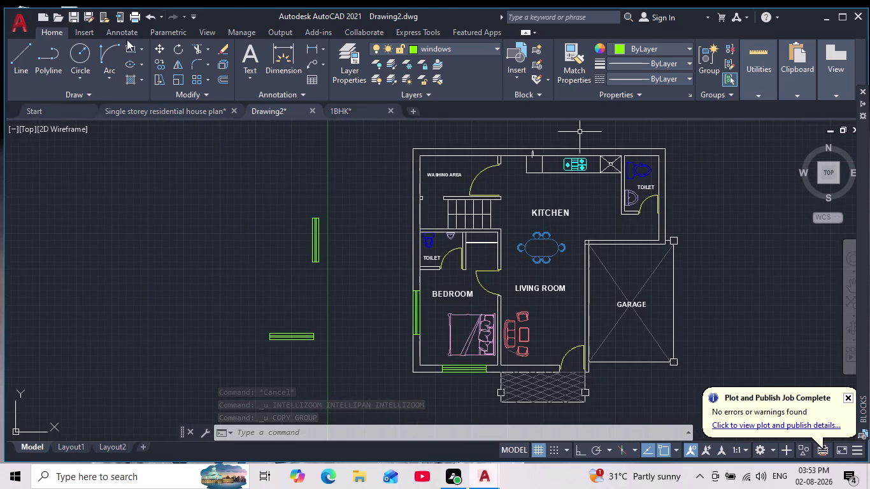
click(128, 50)
scroll(up, 3)
middle_drag(598, 285, 586, 277)
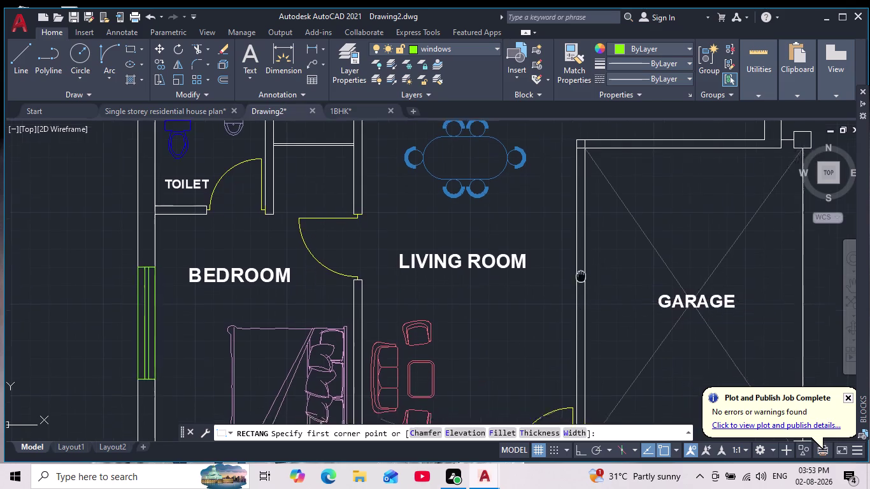
middle_drag(585, 277, 529, 274)
scroll(up, 3)
scroll(down, 3)
middle_drag(539, 217, 541, 231)
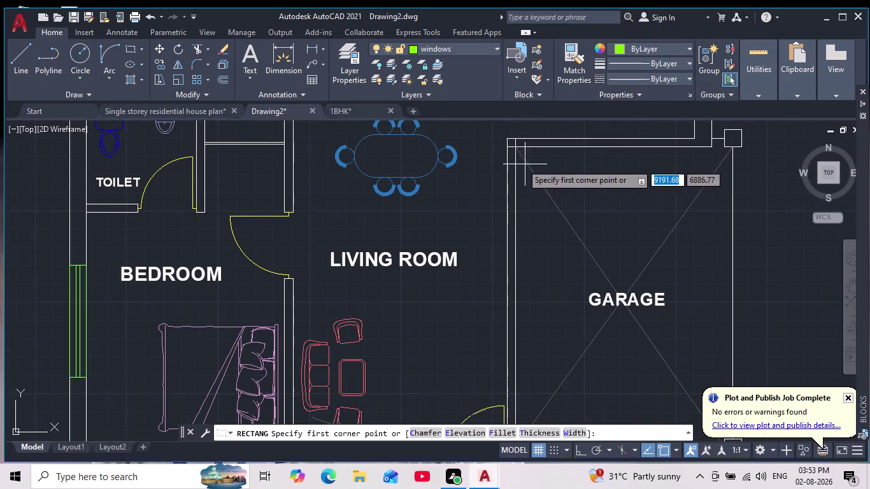
click(514, 149)
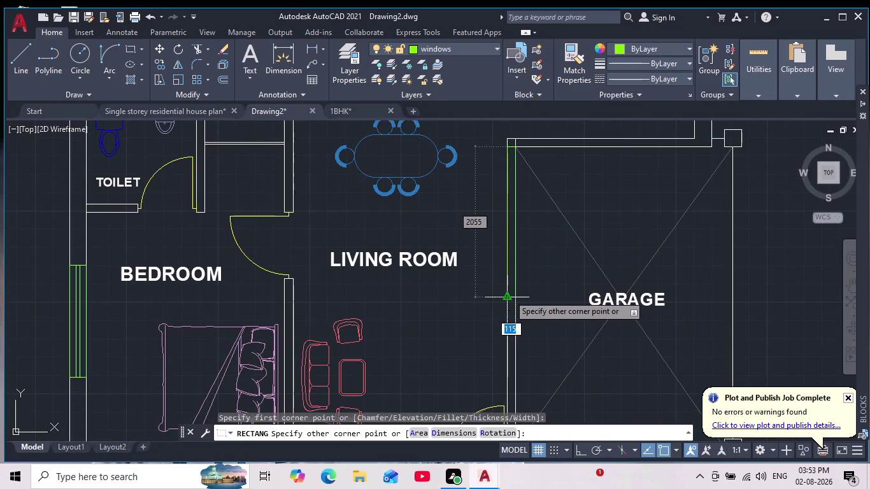
click(505, 243)
key(Escape)
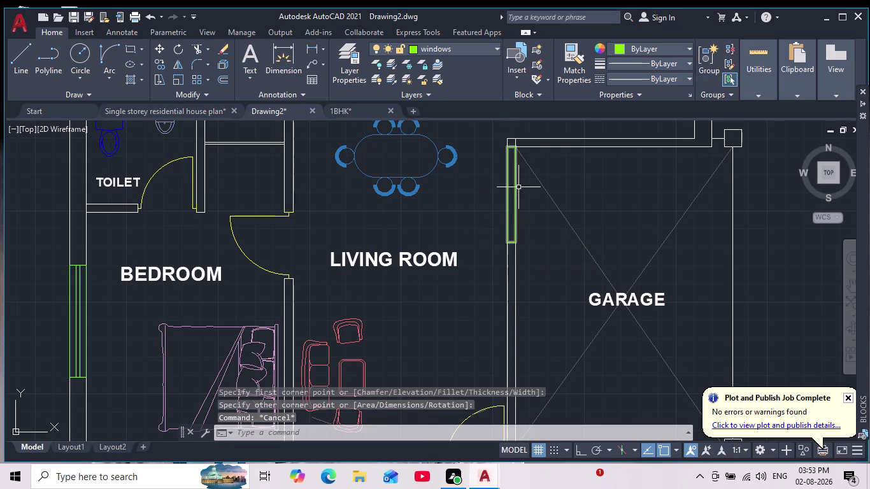
middle_drag(519, 184, 507, 254)
click(24, 51)
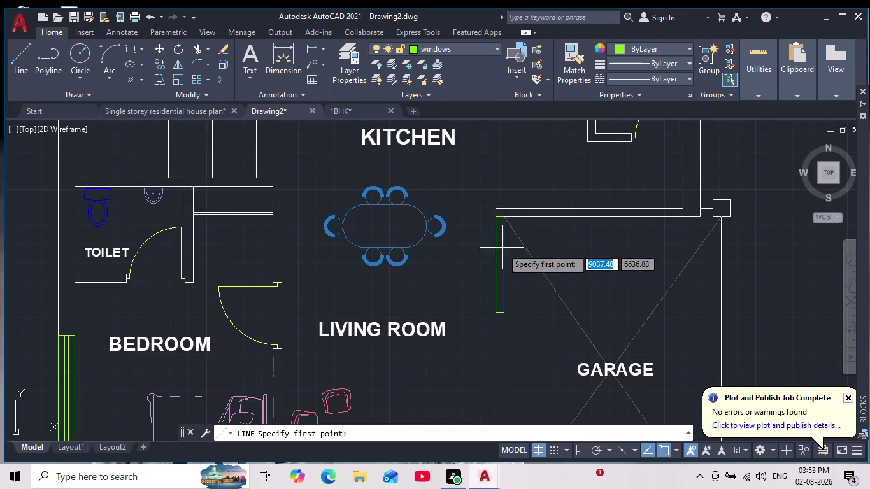
Draw a line down the length of the living room–garage window.
scroll(up, 3)
click(506, 186)
middle_drag(505, 319, 506, 277)
click(511, 390)
key(space)
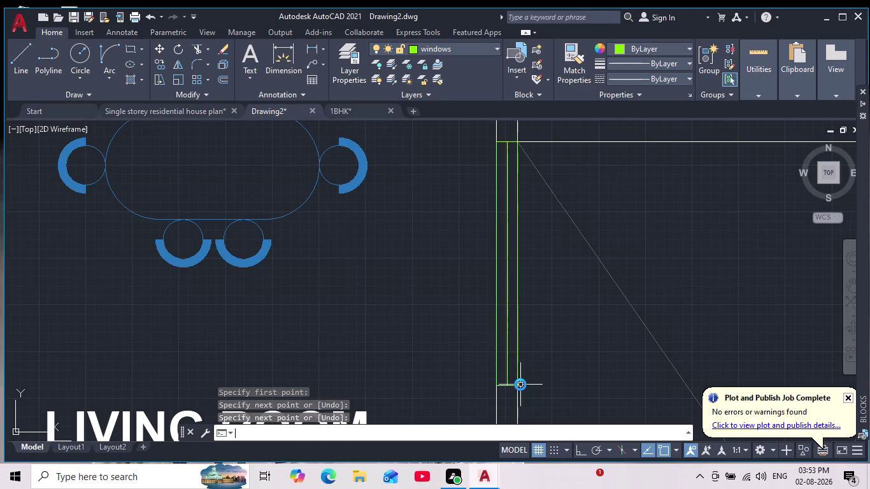
Offset the window line by 25 to create a parallel glazing line.
text(O)
key(Return)
key(Return)
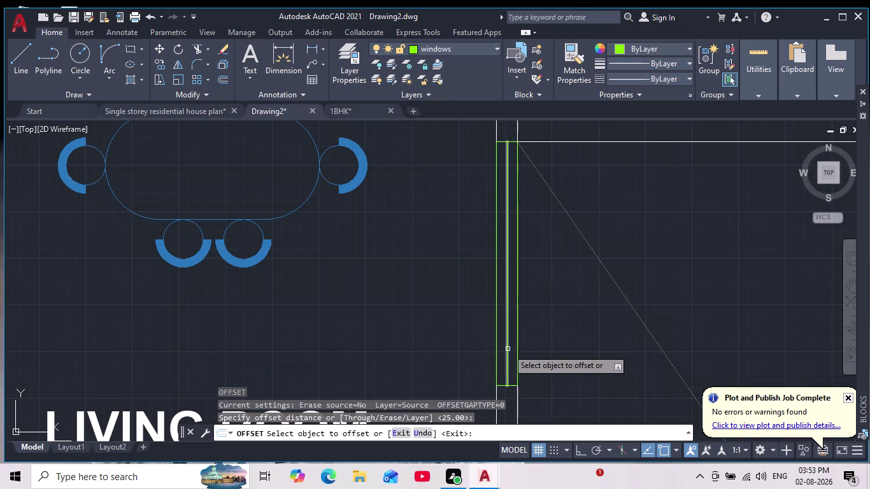
click(507, 348)
click(502, 355)
scroll(up, 3)
click(515, 378)
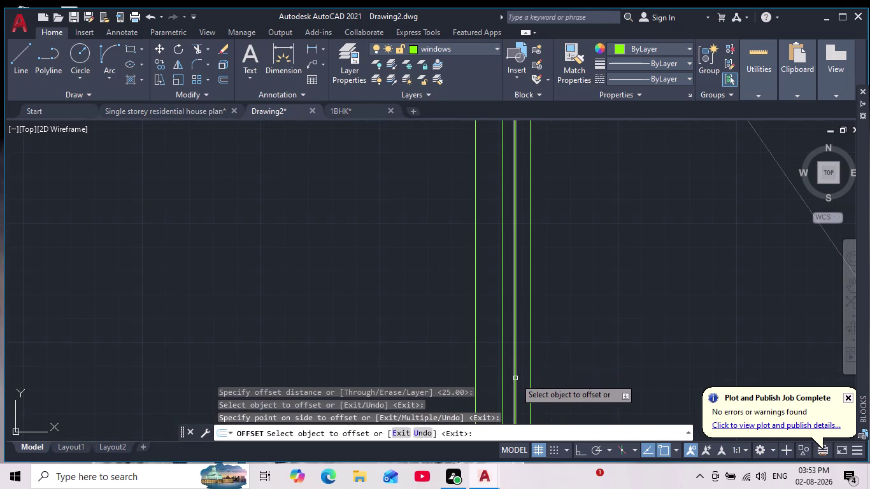
scroll(down, 3)
scroll(up, 3)
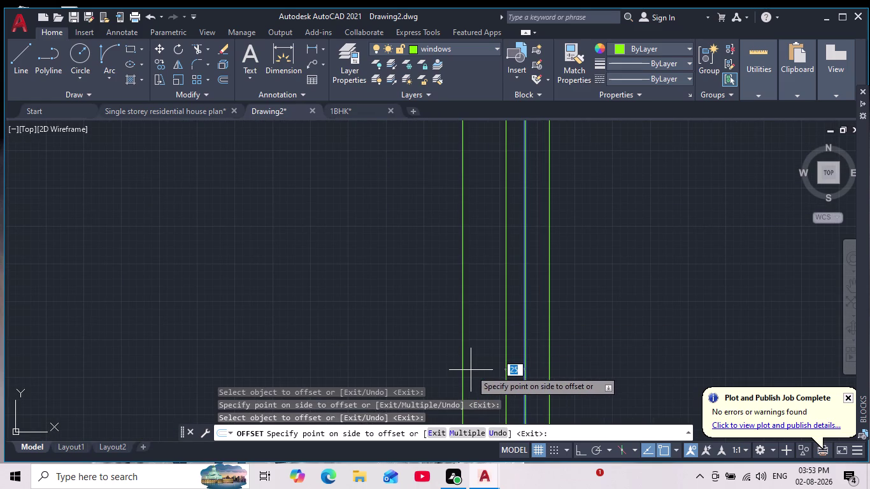
Repeat the 25 offset to add another parallel line inside the window.
key(Escape)
key(Return)
key(Return)
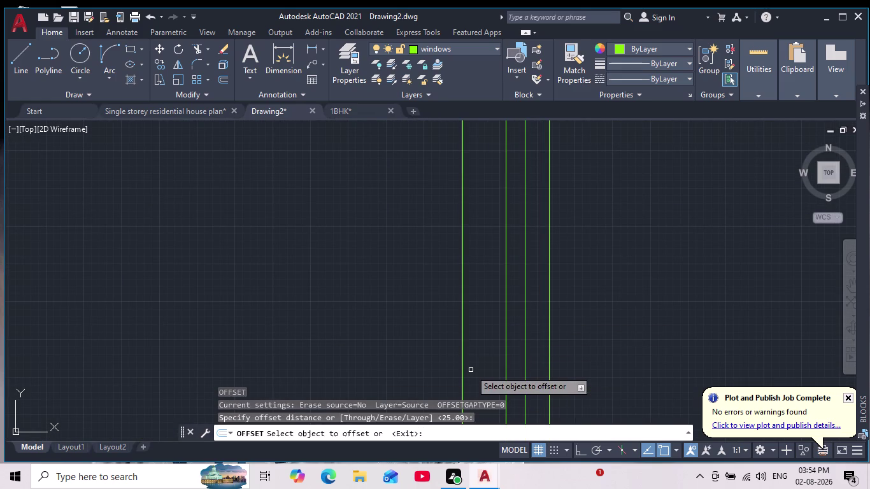
click(505, 355)
click(492, 345)
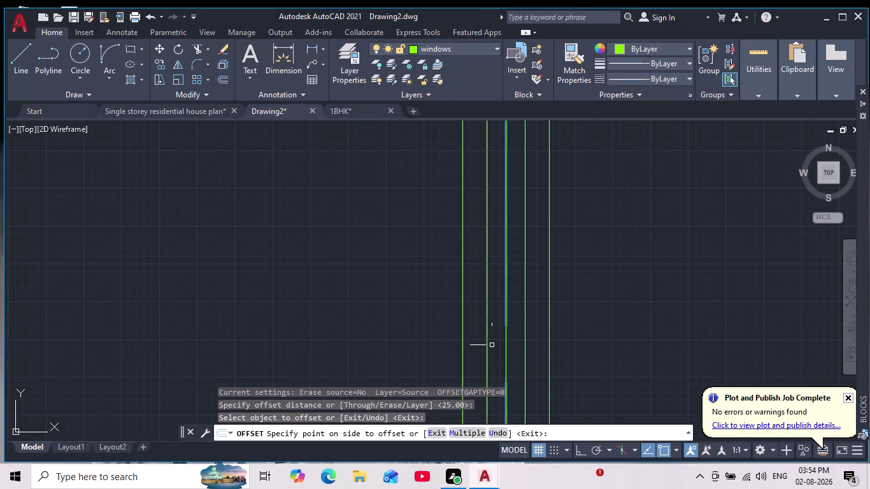
key(Escape)
Erase the extra centre line from the window.
click(506, 346)
key(Delete)
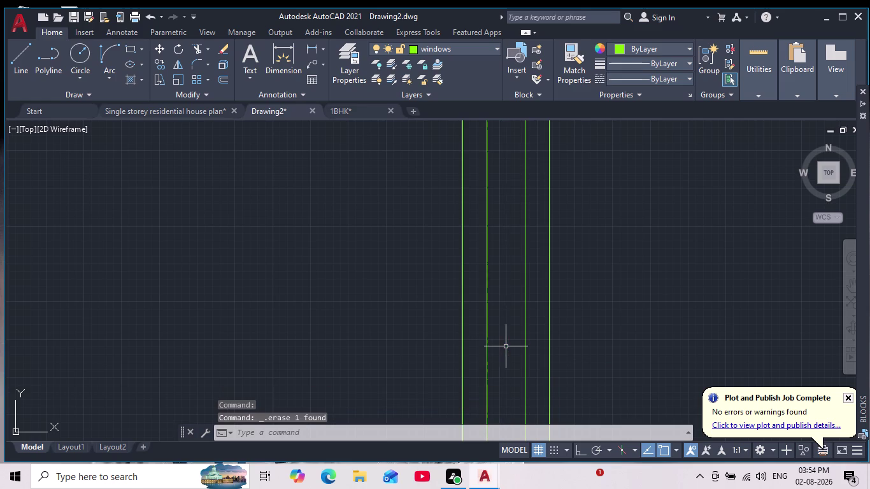
scroll(down, 3)
scroll(down, 3)
scroll(down, 3)
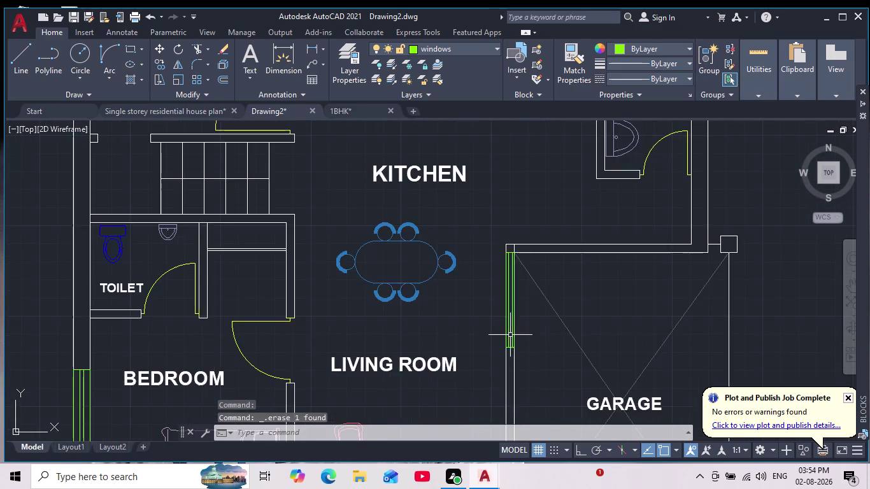
Select all the lines of the new living room–garage window.
scroll(up, 3)
click(482, 273)
click(526, 309)
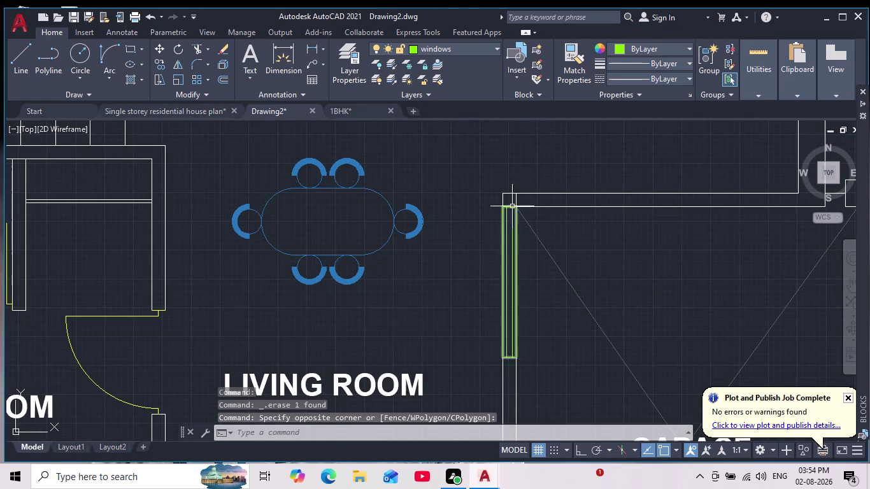
scroll(up, 3)
drag(473, 186, 481, 200)
middle_drag(536, 376, 545, 269)
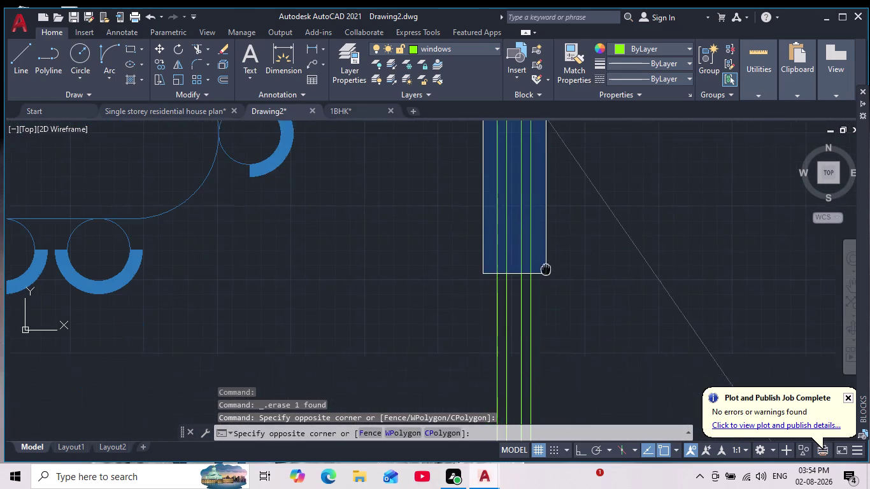
middle_drag(545, 269, 545, 262)
scroll(down, 3)
middle_drag(525, 401, 546, 296)
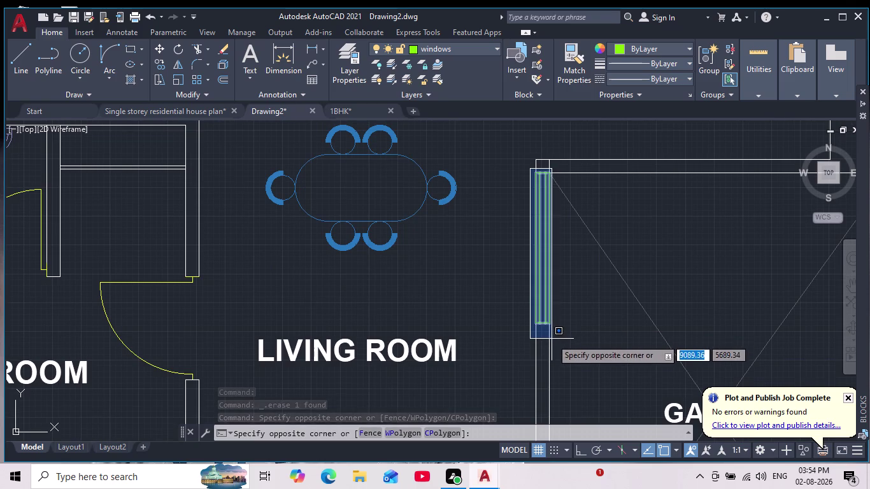
click(559, 337)
drag(154, 43, 157, 49)
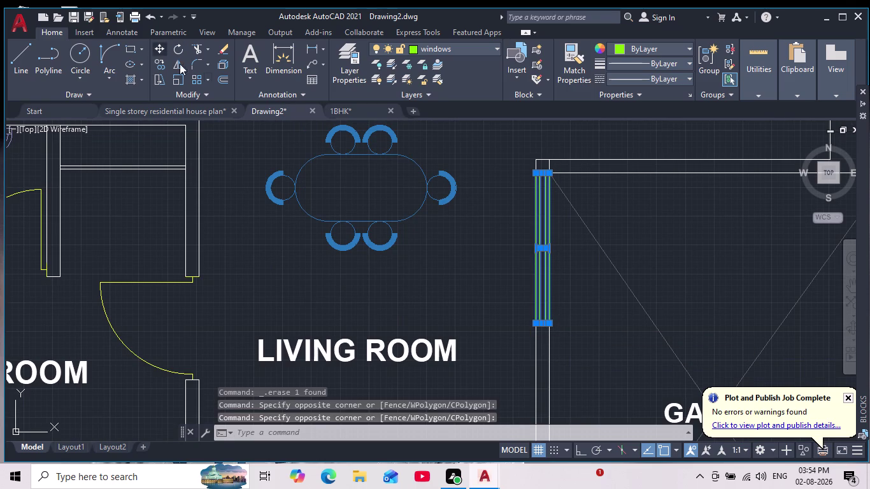
Start moving the window from its top corner with ortho on, then cancel.
scroll(up, 3)
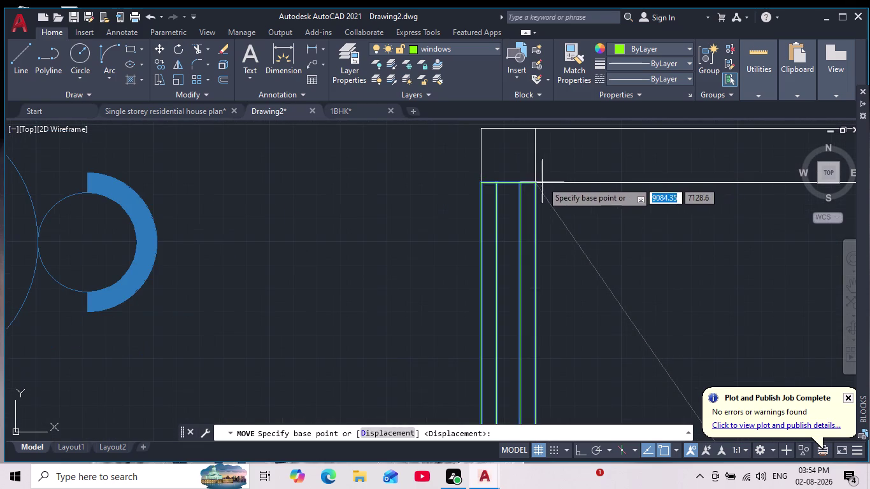
click(535, 183)
scroll(down, 3)
middle_drag(539, 241, 510, 92)
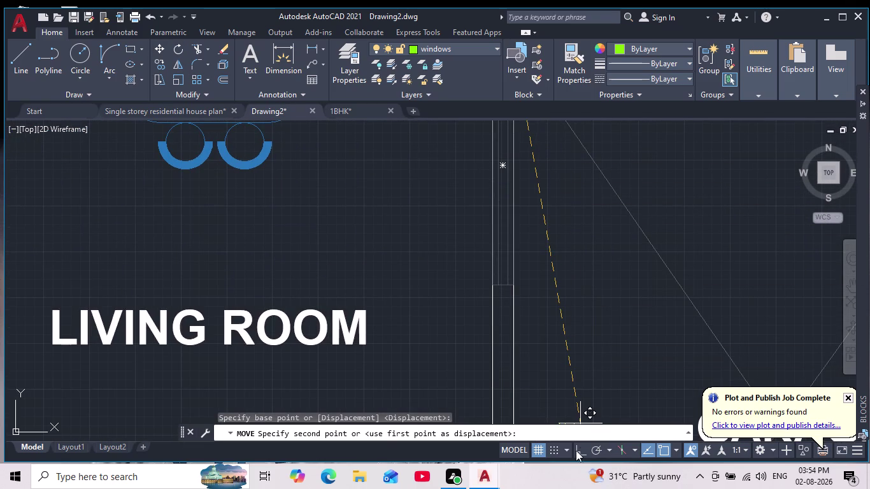
click(578, 448)
scroll(down, 3)
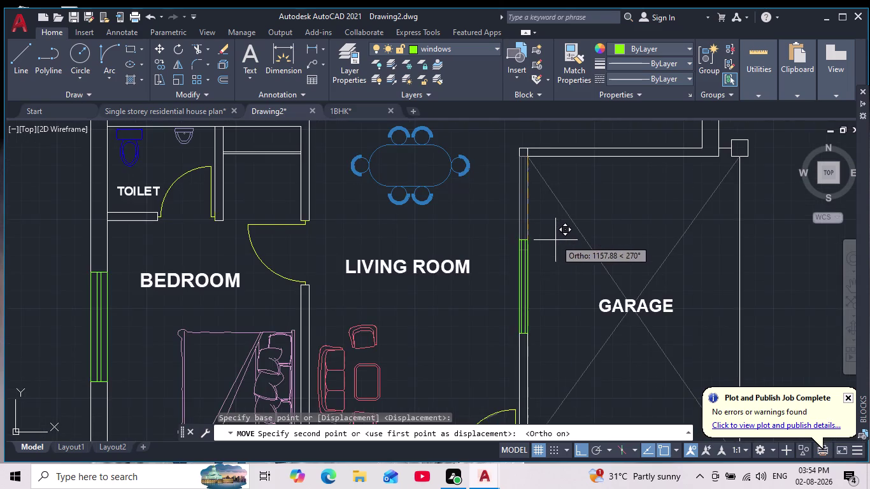
scroll(down, 3)
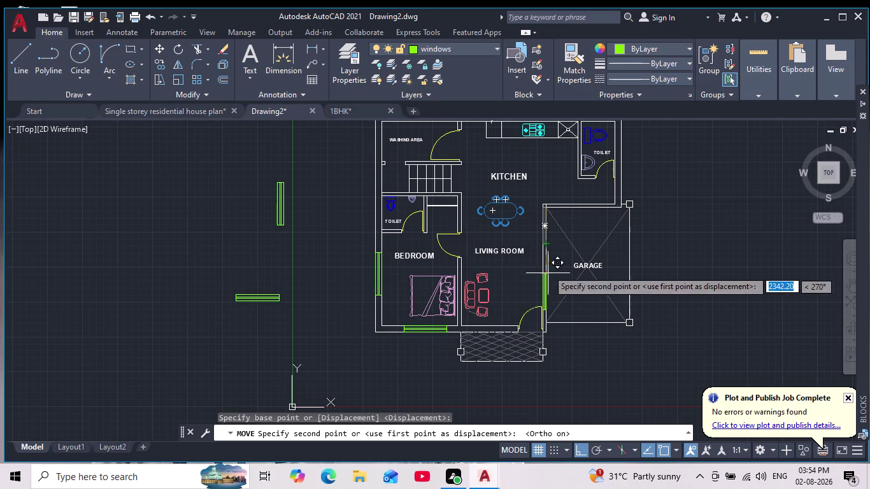
key(Escape)
key(Escape)
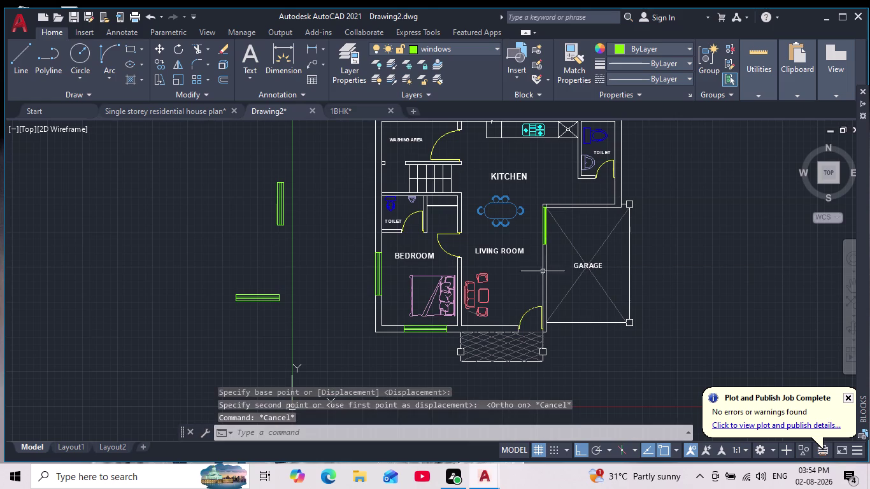
scroll(up, 3)
scroll(up, 3)
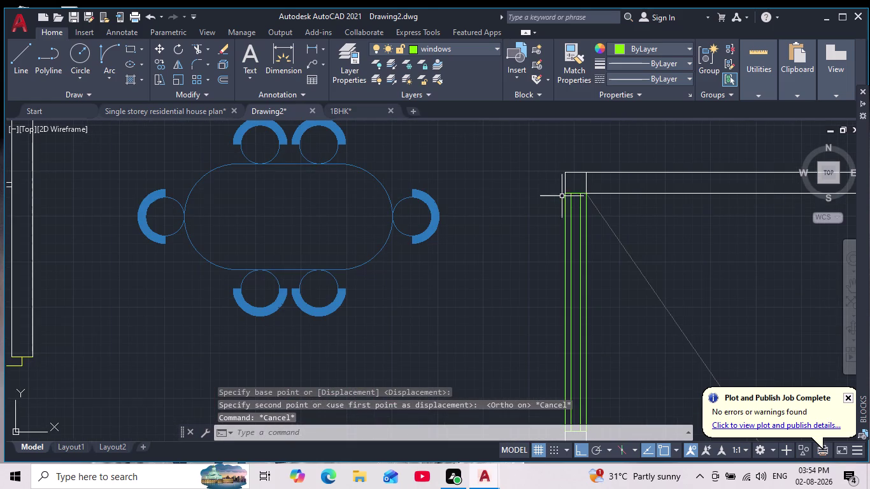
Move the garage-wall window into empty space right of the garage.
click(553, 183)
middle_drag(589, 293, 576, 255)
middle_drag(584, 349, 579, 314)
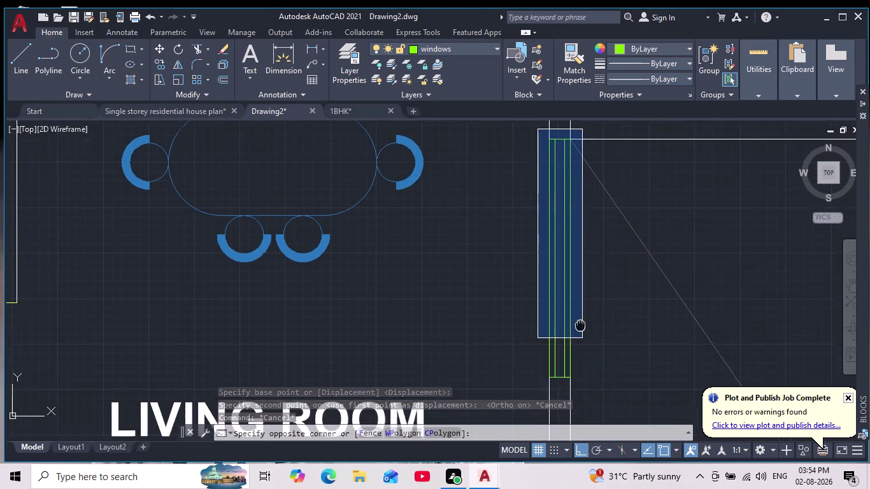
middle_drag(579, 314, 580, 295)
click(584, 351)
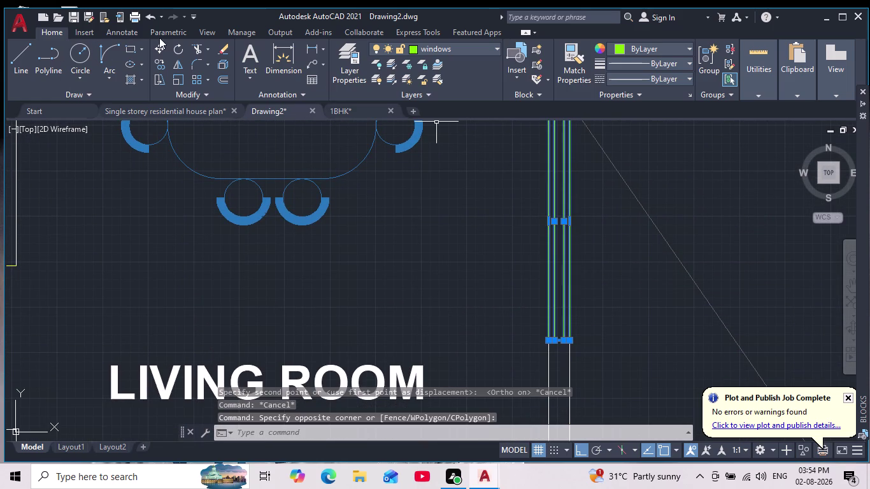
click(159, 48)
click(563, 263)
scroll(down, 3)
middle_drag(410, 291, 435, 283)
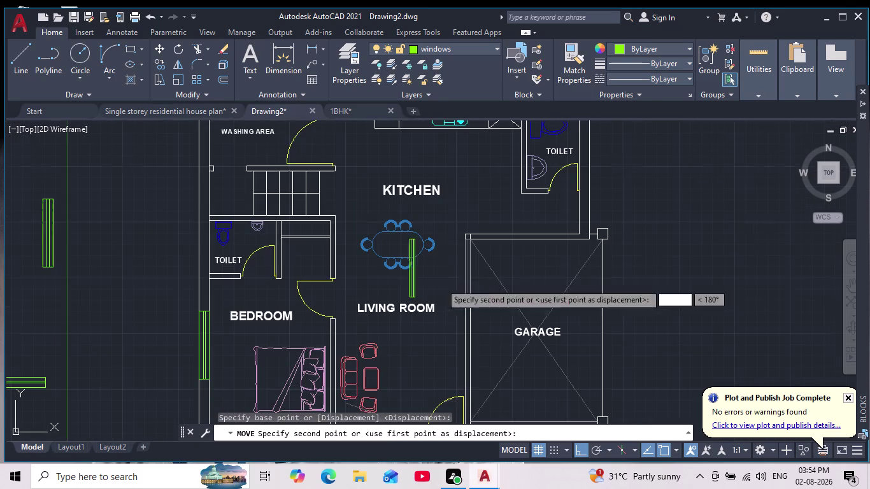
middle_drag(644, 288, 539, 282)
click(651, 288)
key(Escape)
Pan to the front entrance and select the horizontal window left of the plan.
middle_drag(622, 303, 608, 222)
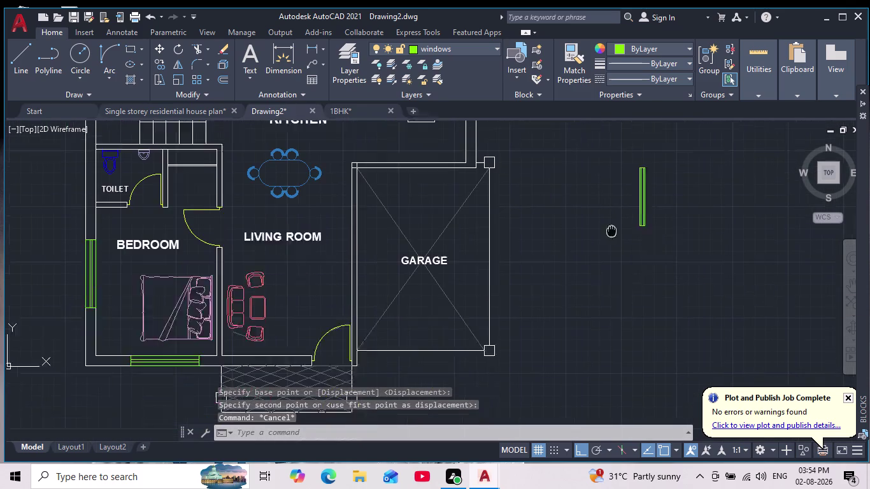
middle_drag(609, 222, 605, 212)
middle_drag(296, 347, 391, 346)
scroll(up, 3)
middle_drag(380, 340, 475, 312)
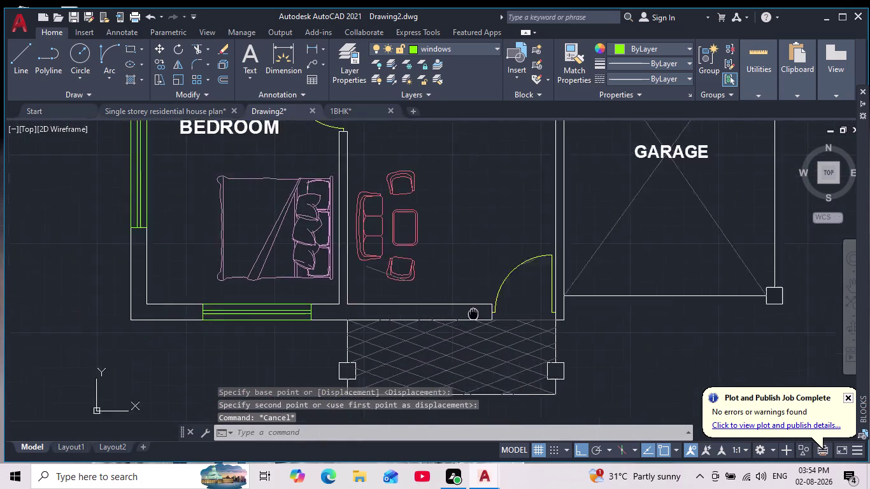
middle_drag(476, 312, 487, 309)
scroll(down, 3)
drag(283, 257, 282, 267)
click(185, 305)
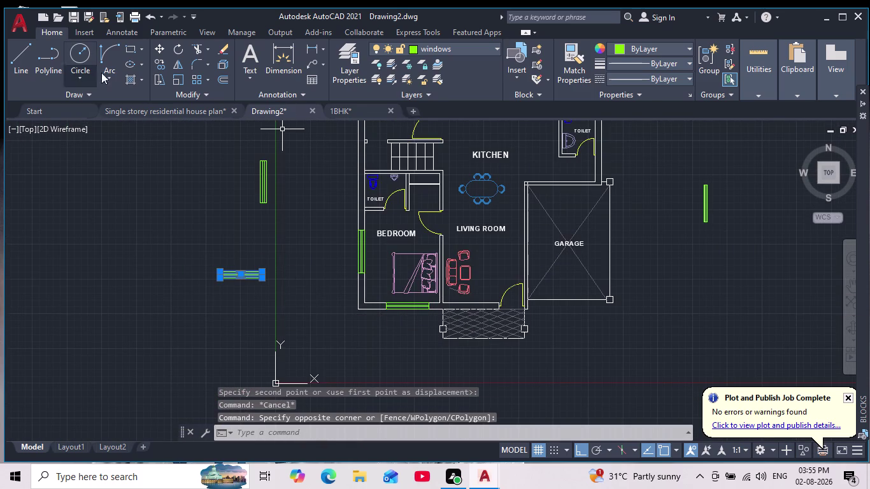
Start copying the horizontal window using its right end as base point.
click(156, 62)
scroll(up, 3)
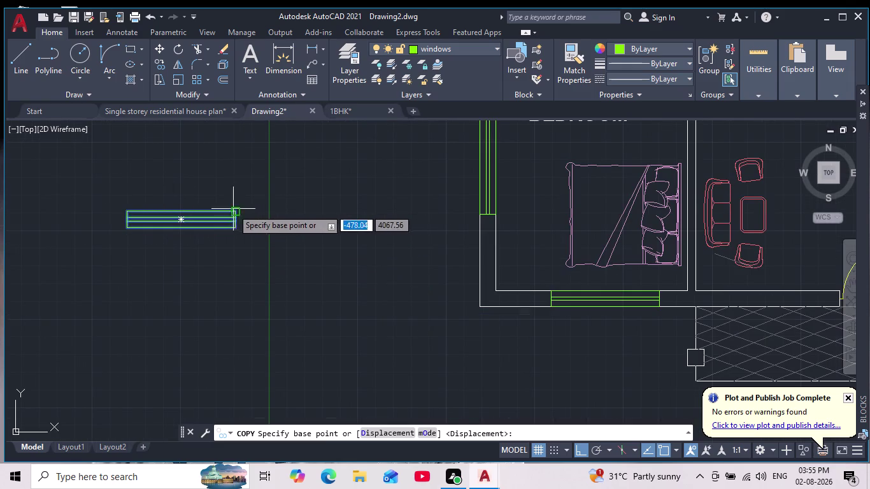
click(232, 210)
scroll(up, 3)
scroll(down, 3)
middle_drag(335, 291, 307, 289)
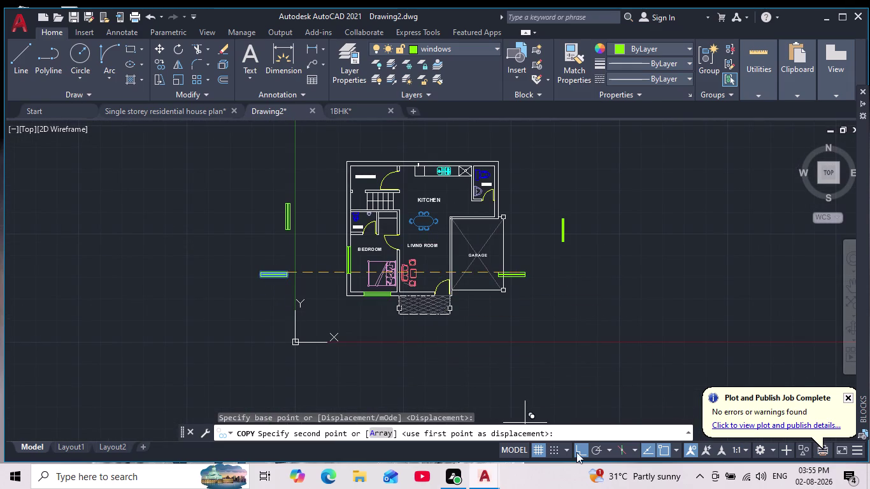
Place the window copy on the living room's bottom wall beside the entrance door.
drag(575, 451, 576, 445)
scroll(up, 3)
middle_drag(480, 316, 427, 280)
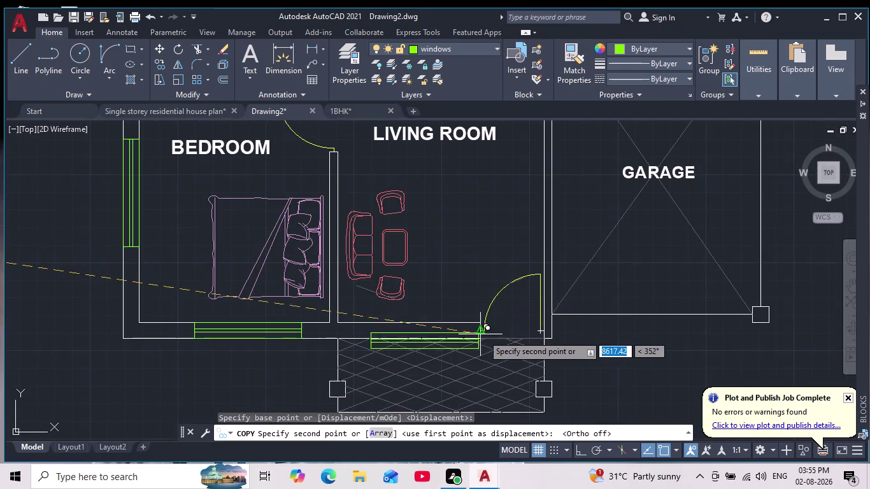
scroll(up, 3)
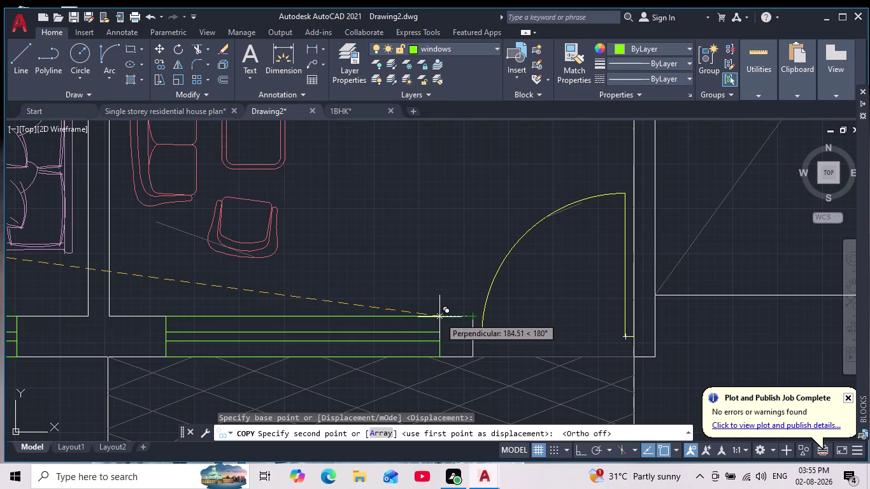
click(426, 316)
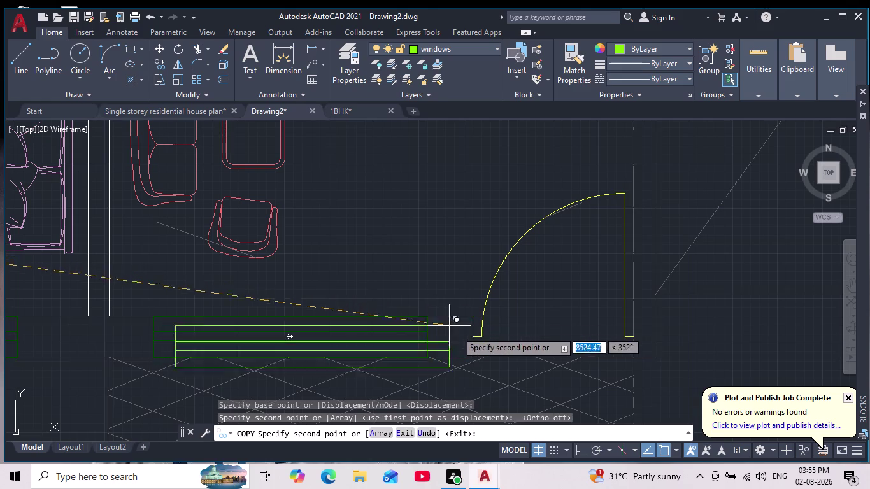
scroll(down, 3)
key(Escape)
scroll(down, 3)
middle_drag(540, 380, 502, 346)
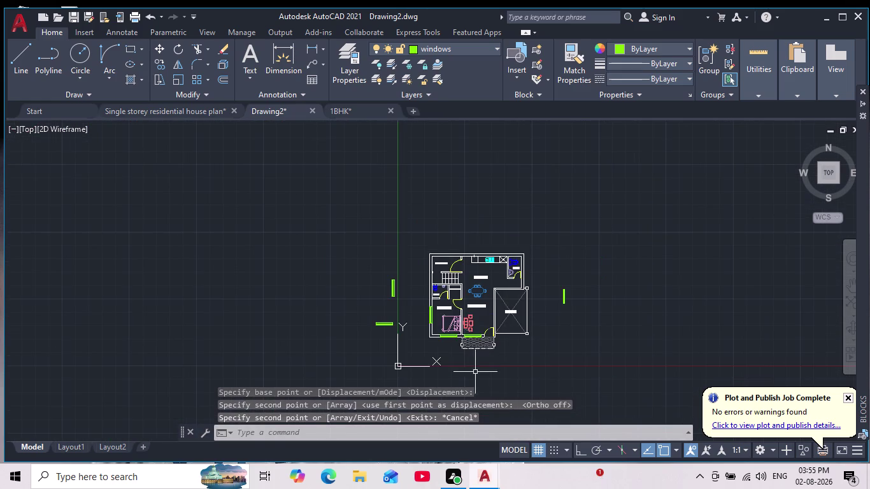
scroll(up, 3)
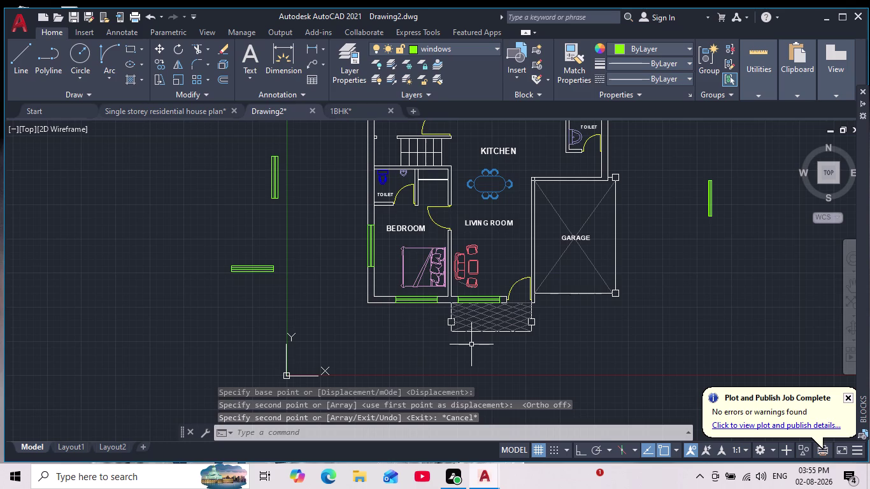
scroll(up, 3)
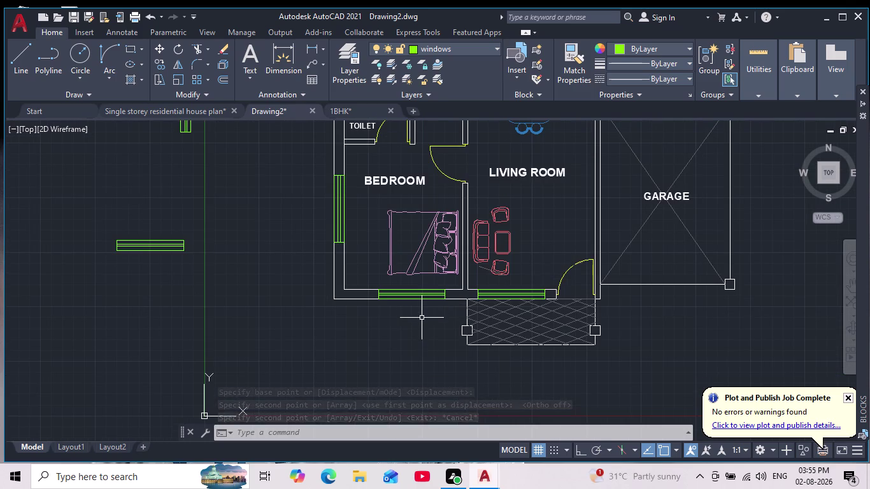
middle_drag(422, 318, 421, 326)
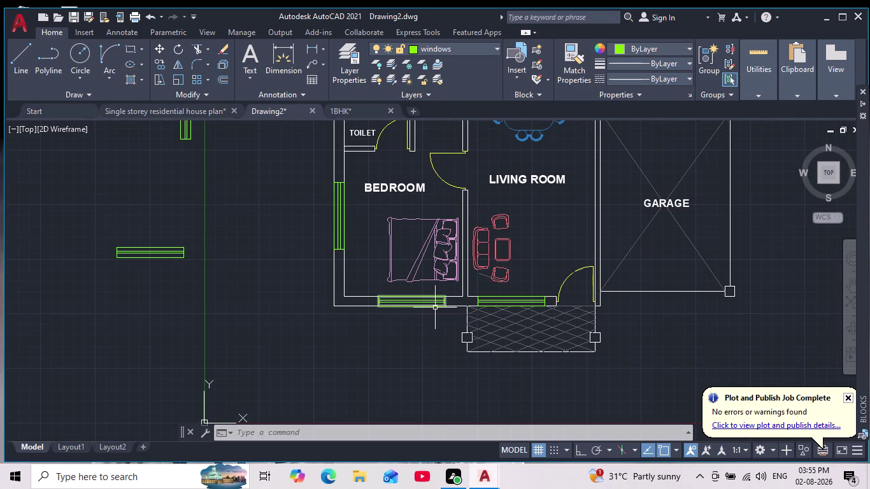
scroll(up, 3)
scroll(down, 3)
scroll(down, 3)
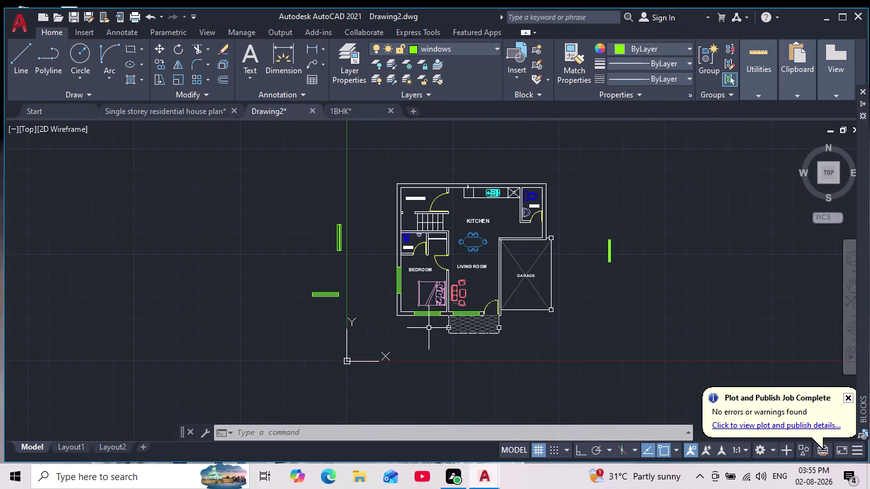
scroll(up, 3)
middle_drag(437, 323, 433, 325)
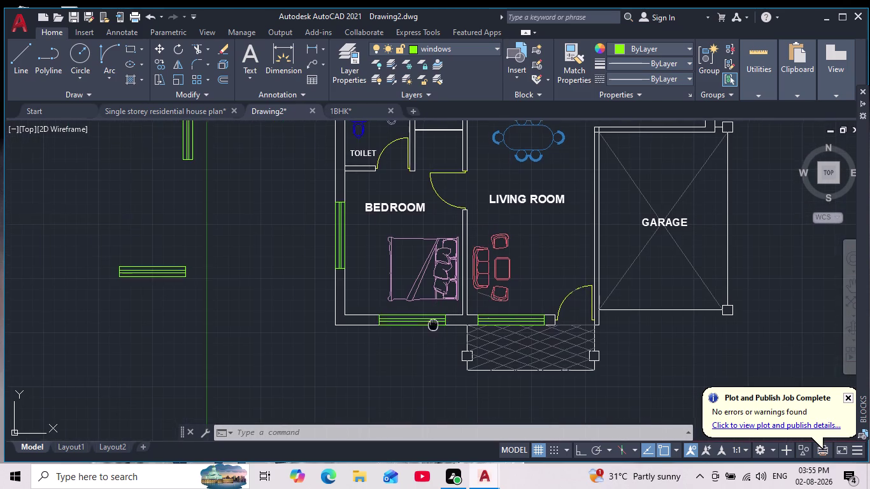
middle_drag(433, 325, 381, 351)
scroll(down, 3)
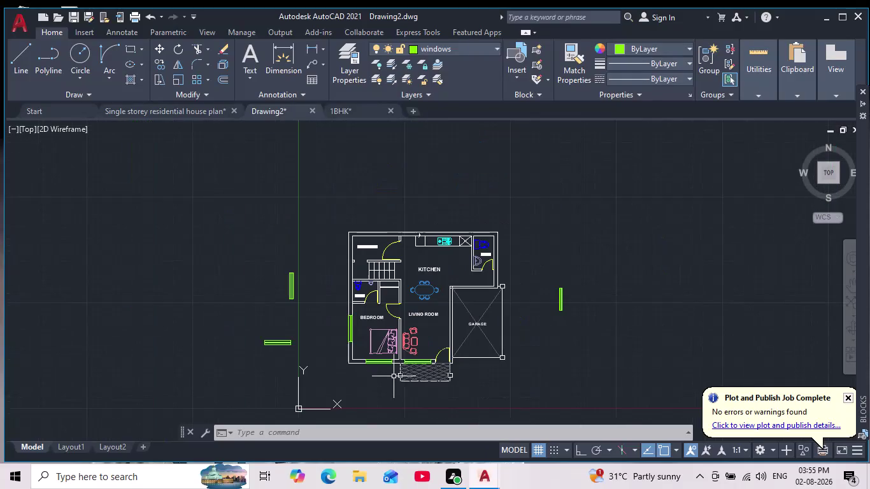
scroll(up, 3)
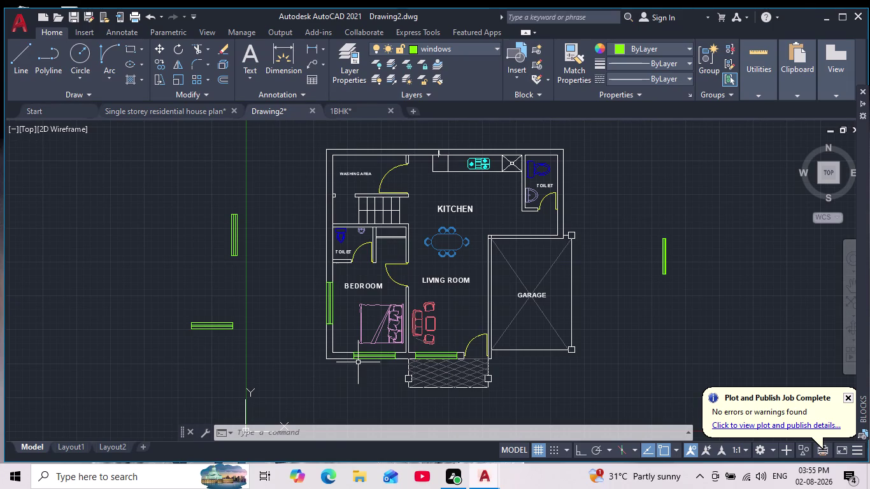
scroll(up, 3)
middle_drag(380, 332, 376, 315)
Move the bedroom's bottom-wall window slightly left along the wall, with object snap off.
click(412, 331)
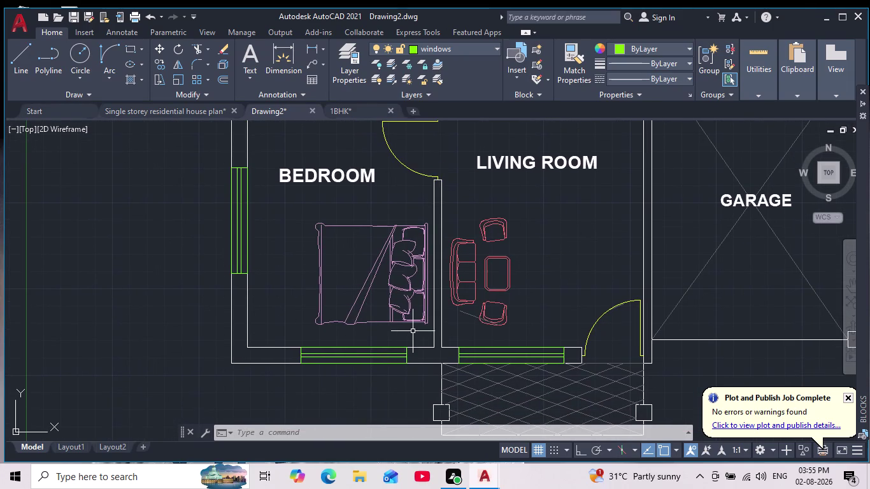
key(Escape)
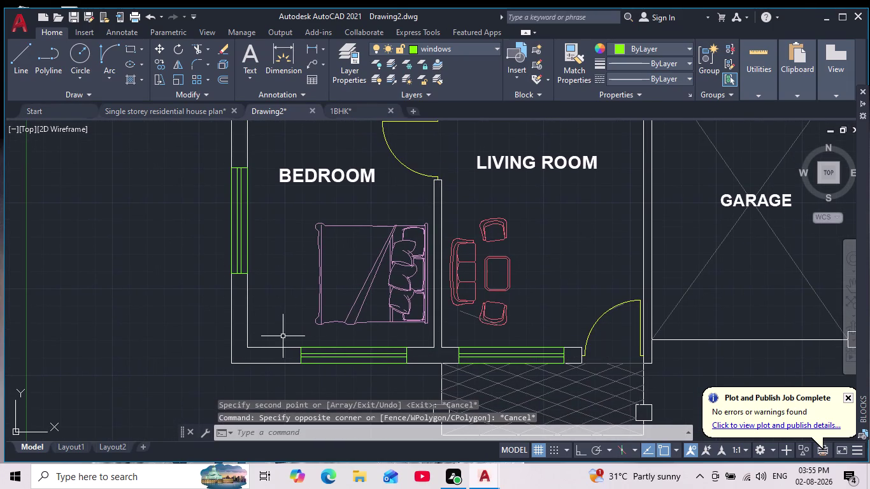
drag(289, 329, 295, 341)
click(419, 372)
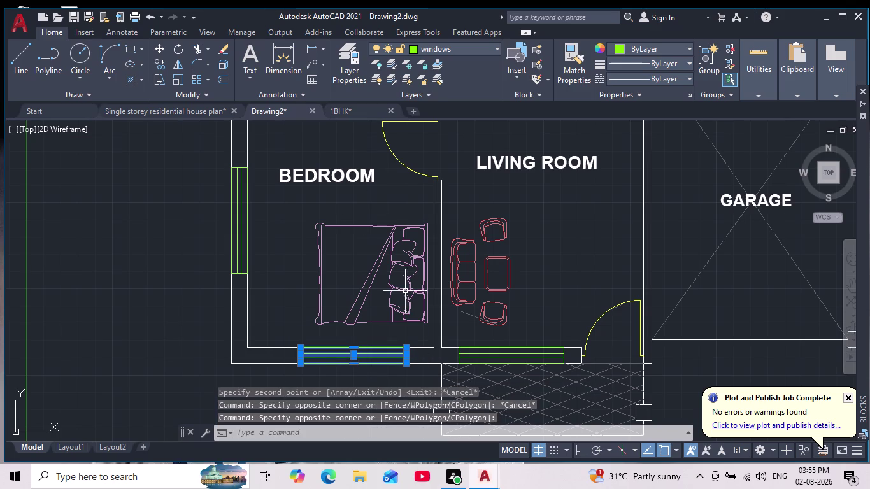
click(156, 46)
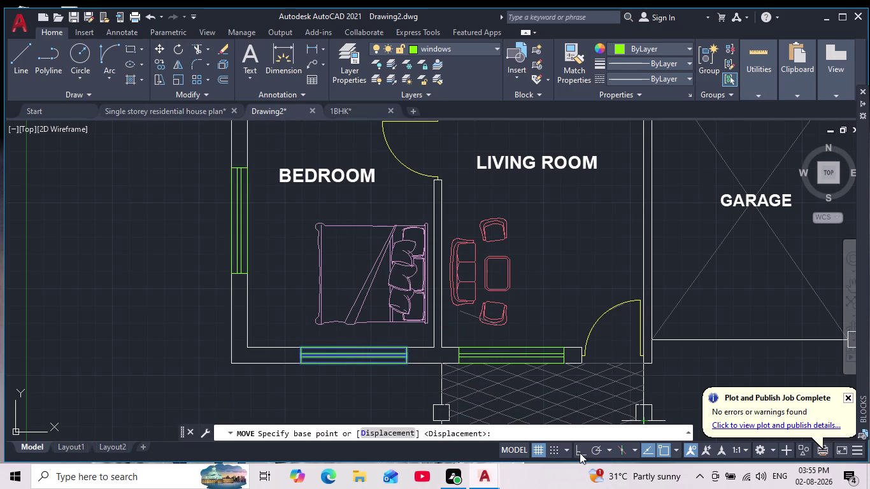
click(579, 452)
click(297, 347)
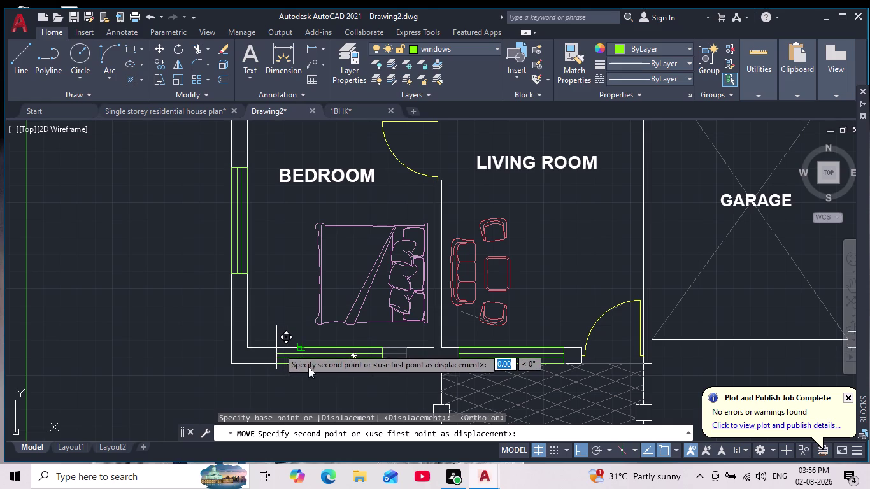
click(661, 447)
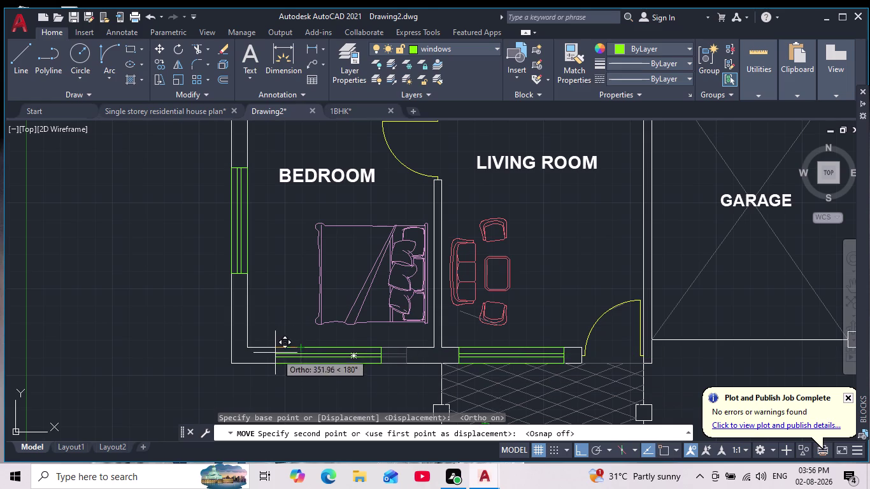
click(277, 351)
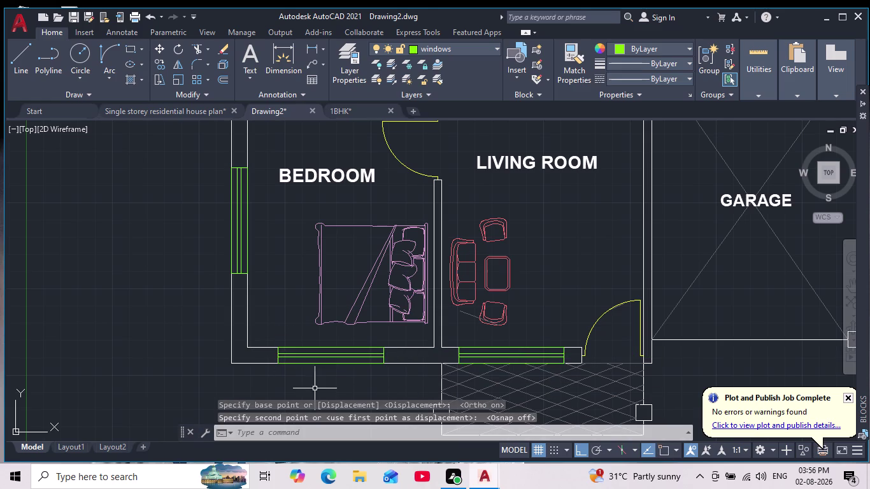
Zoom out and pan to frame the floor plan and its loose window pieces.
middle_drag(323, 373, 301, 345)
scroll(down, 3)
middle_drag(332, 366, 318, 345)
scroll(down, 3)
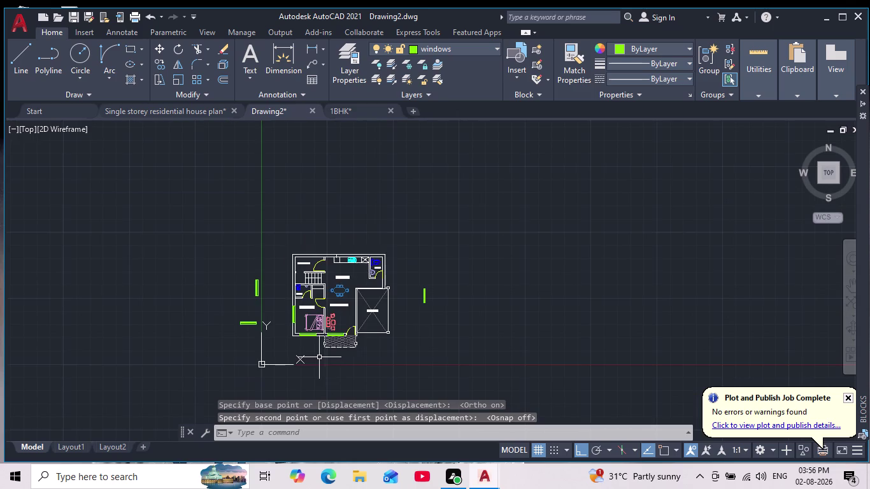
scroll(up, 3)
middle_drag(303, 352, 299, 364)
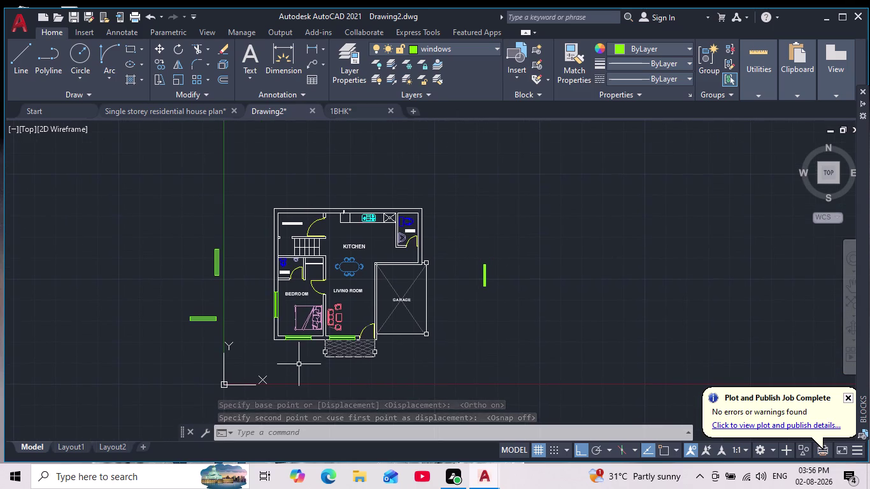
key(Escape)
key(Escape)
scroll(up, 3)
scroll(up, 3)
middle_drag(293, 352, 297, 364)
scroll(down, 3)
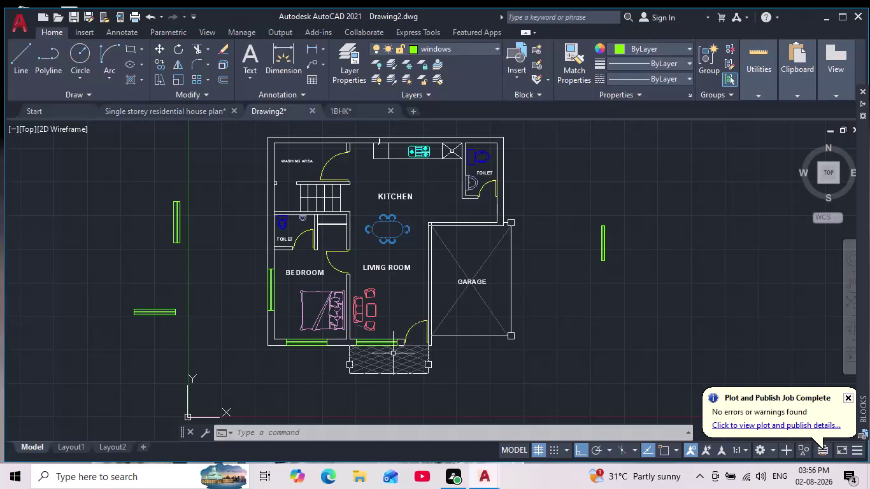
scroll(down, 3)
scroll(up, 3)
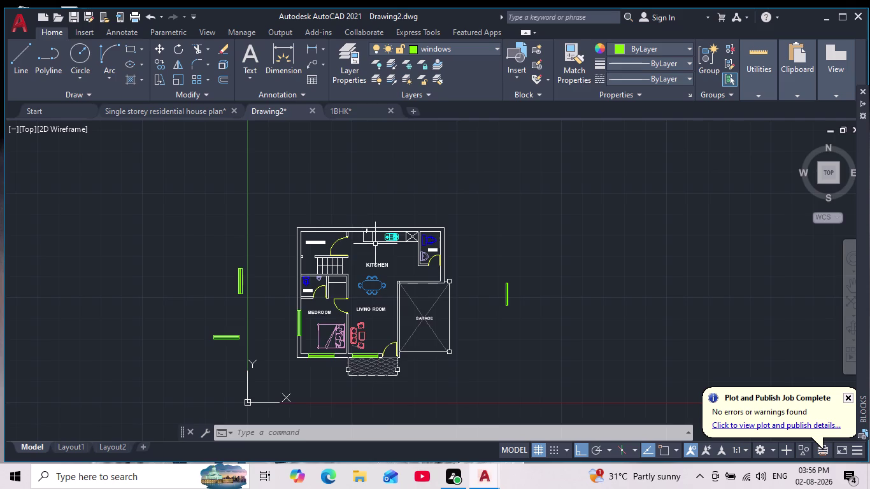
Zoom to the toilet's top wall and start a rectangle with object snap on.
scroll(up, 3)
middle_drag(391, 246, 347, 343)
scroll(down, 3)
scroll(up, 3)
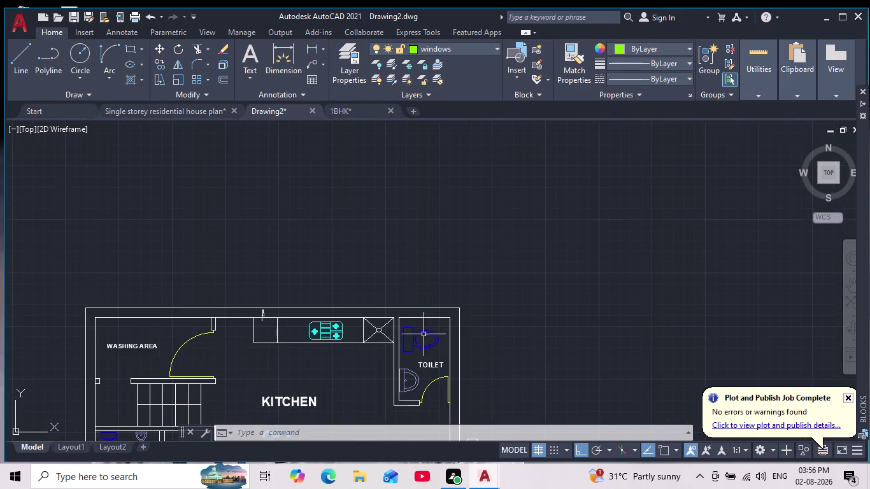
scroll(up, 3)
click(131, 48)
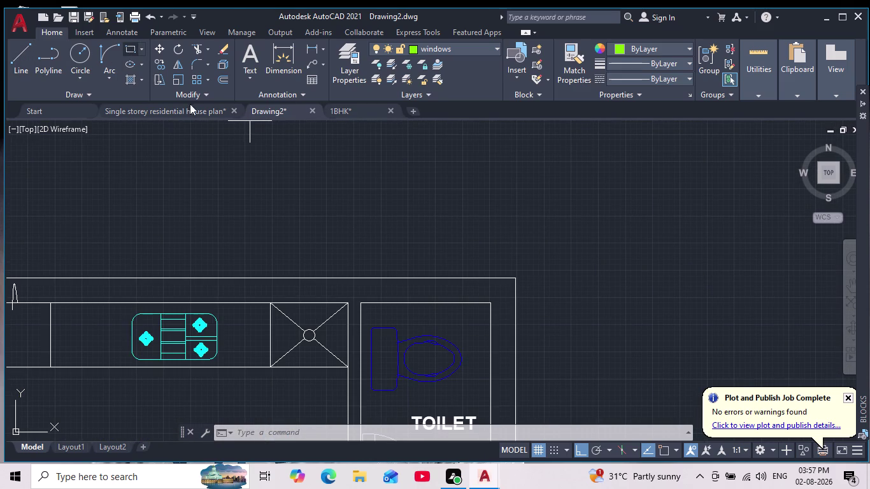
scroll(up, 3)
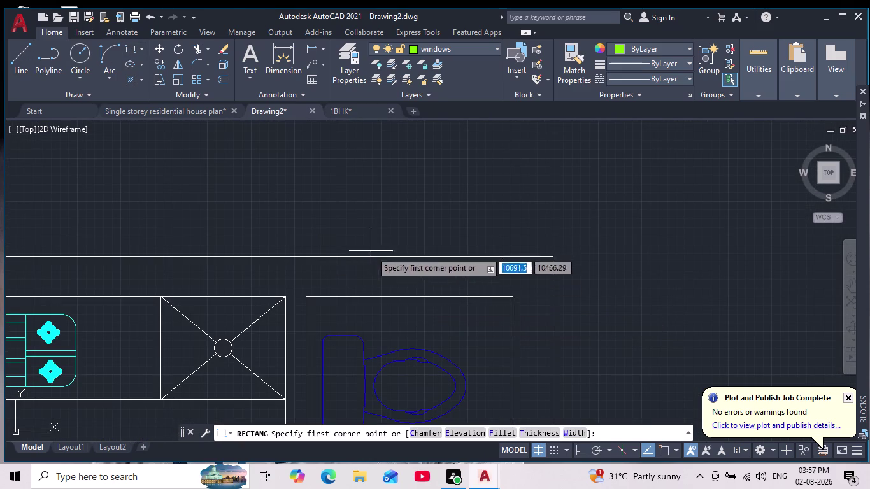
click(673, 452)
click(665, 450)
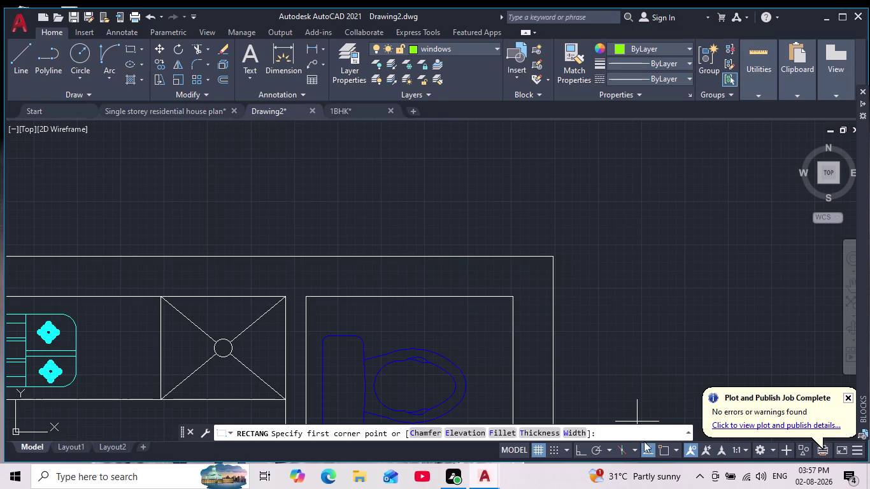
click(662, 452)
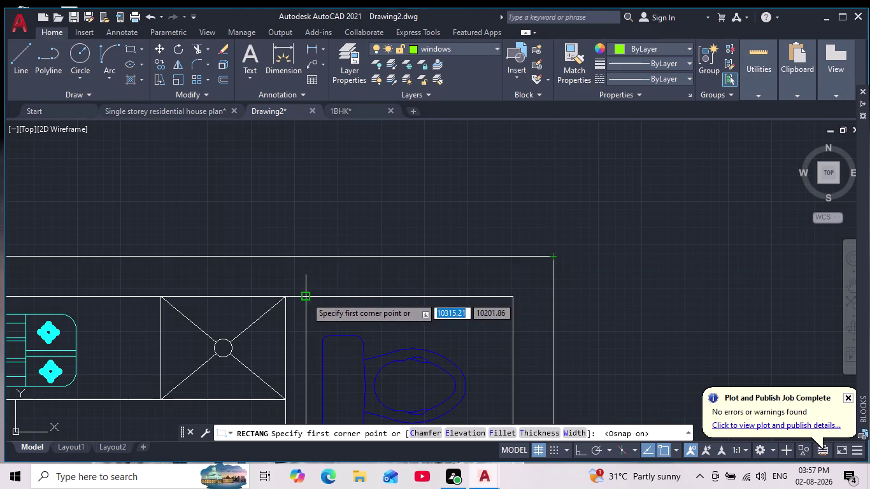
Draw the window rectangle across the top wall's thickness, then clear the command.
click(306, 258)
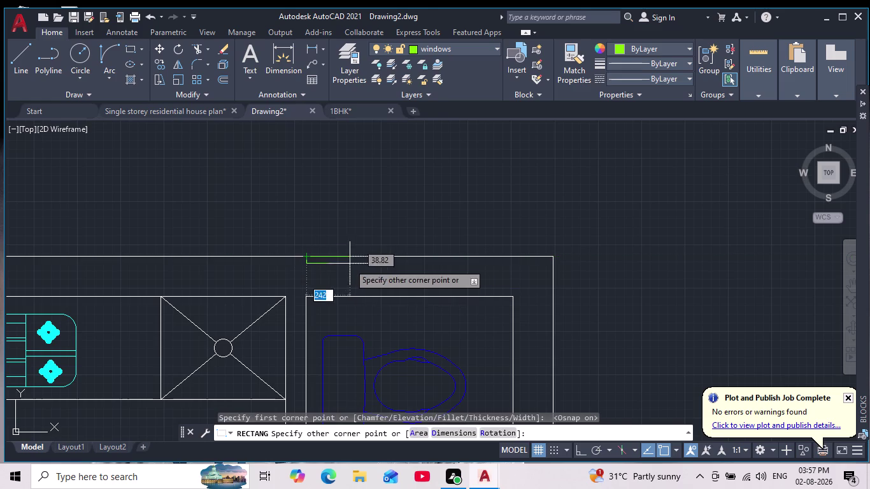
click(405, 293)
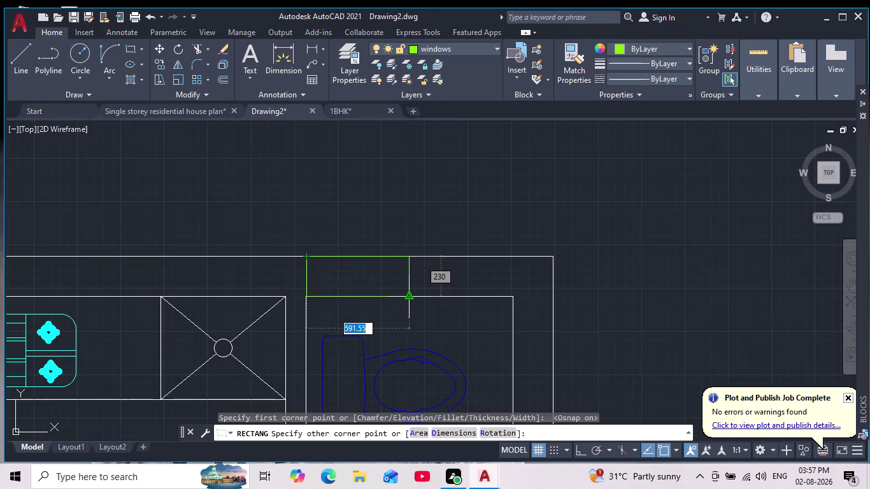
scroll(down, 3)
scroll(up, 3)
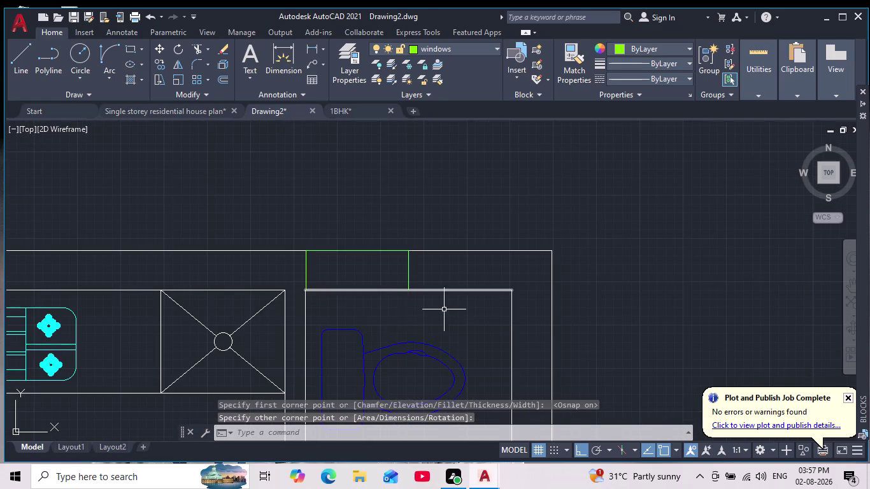
key(Escape)
key(Escape)
scroll(down, 3)
middle_drag(363, 305, 369, 320)
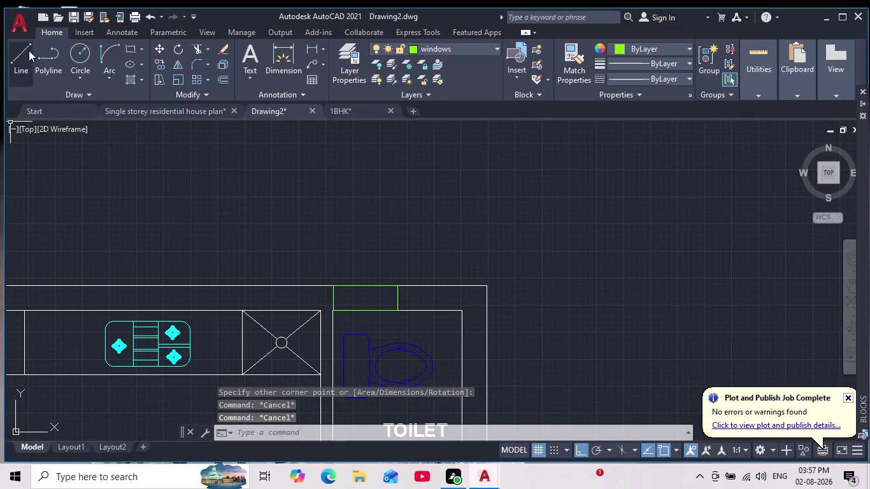
click(29, 50)
scroll(up, 3)
Draw a centre line between the rectangle's side midpoints.
click(292, 304)
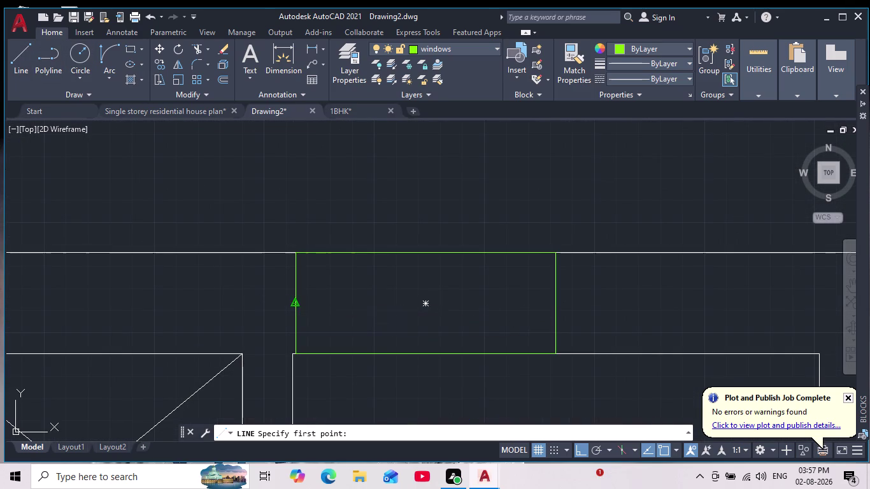
click(557, 296)
key(space)
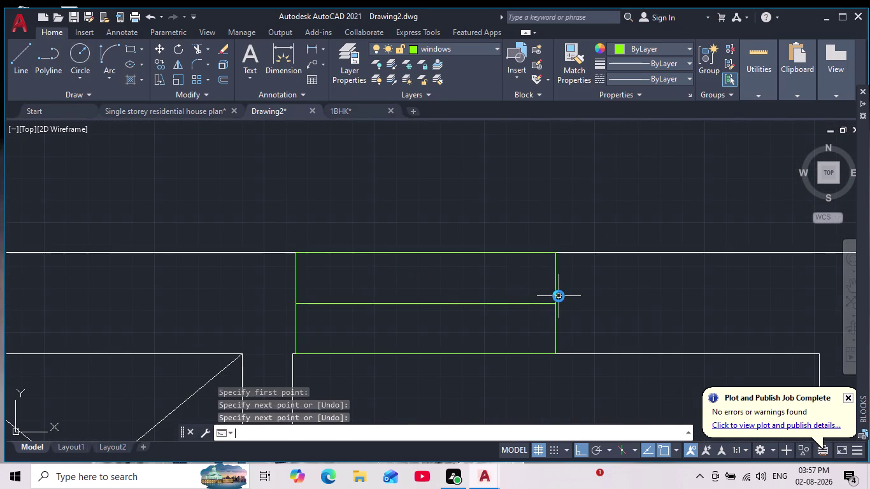
Offset the centre line 25 units to both sides.
key(o)
key(Return)
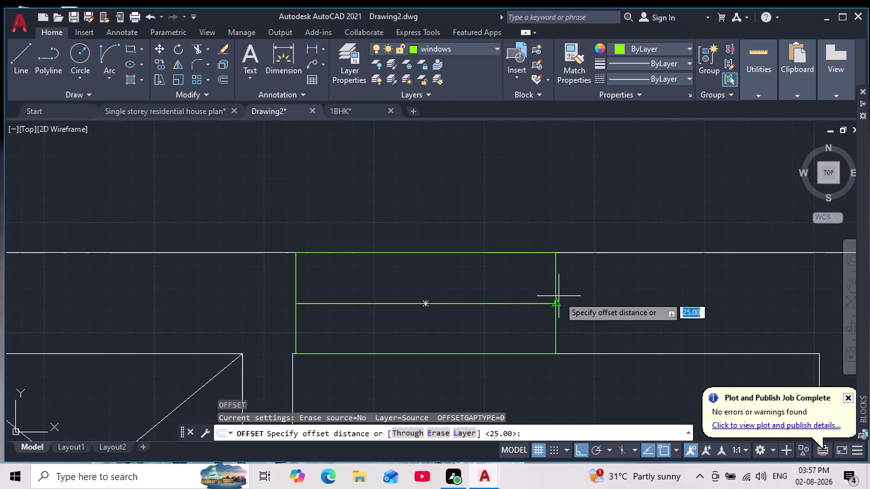
key(Return)
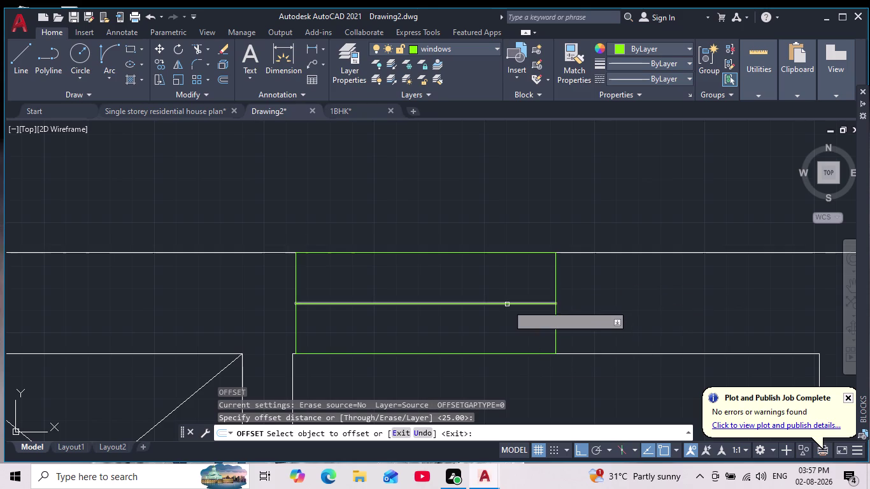
click(506, 307)
click(495, 302)
click(490, 282)
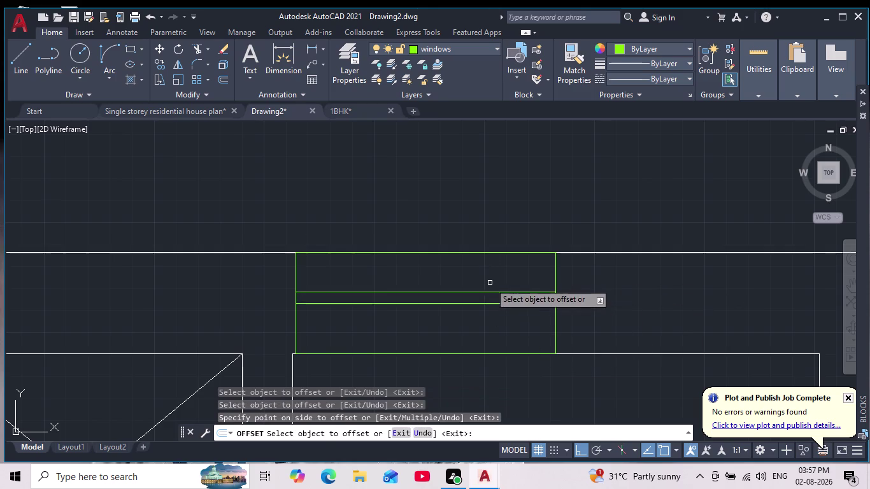
click(492, 302)
click(485, 324)
scroll(down, 3)
scroll(up, 3)
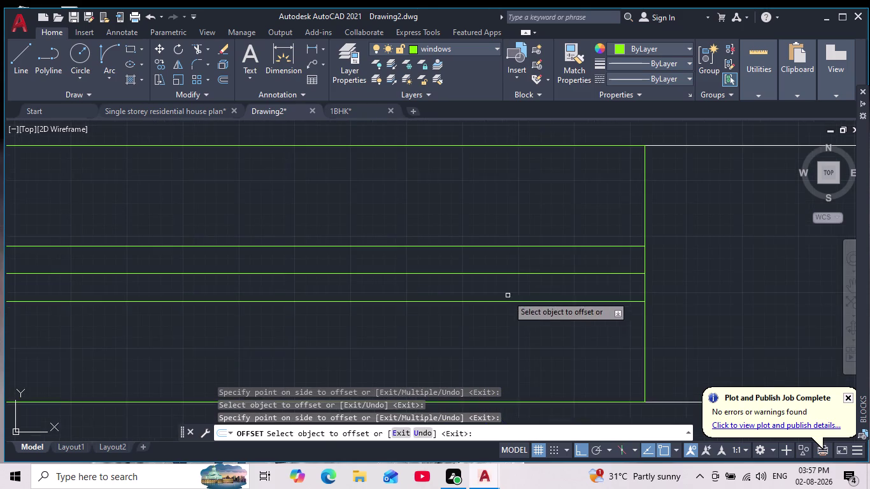
scroll(up, 3)
drag(505, 281, 501, 272)
click(466, 258)
key(Escape)
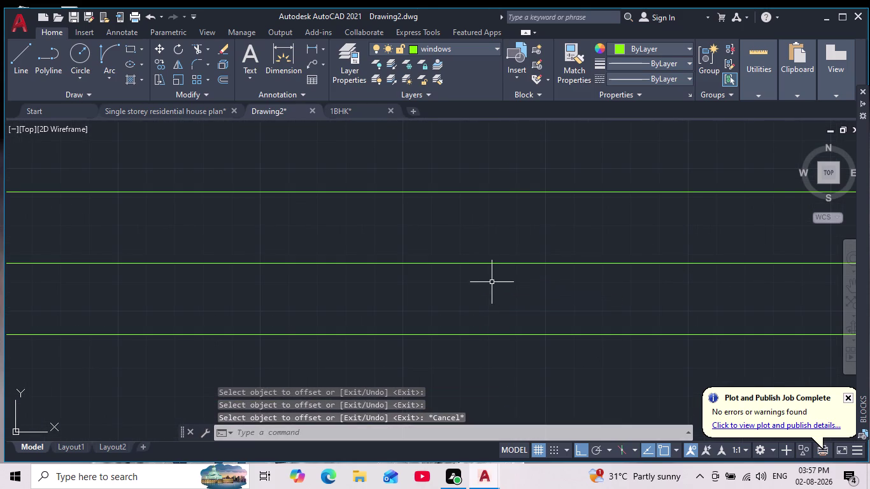
Delete the original centre line, leaving the two parallel glazing lines.
drag(491, 282, 485, 278)
click(472, 269)
click(460, 259)
drag(463, 286, 419, 261)
click(414, 257)
click(445, 275)
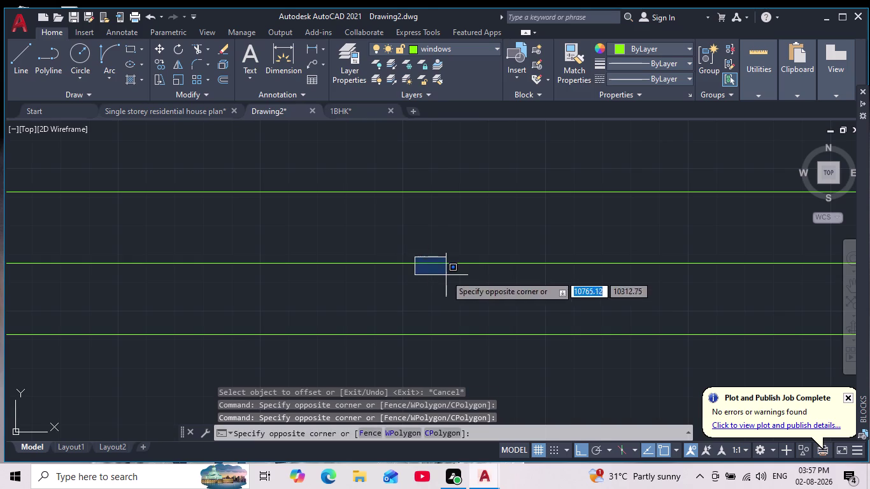
drag(431, 270, 424, 266)
click(346, 248)
key(Delete)
key(Escape)
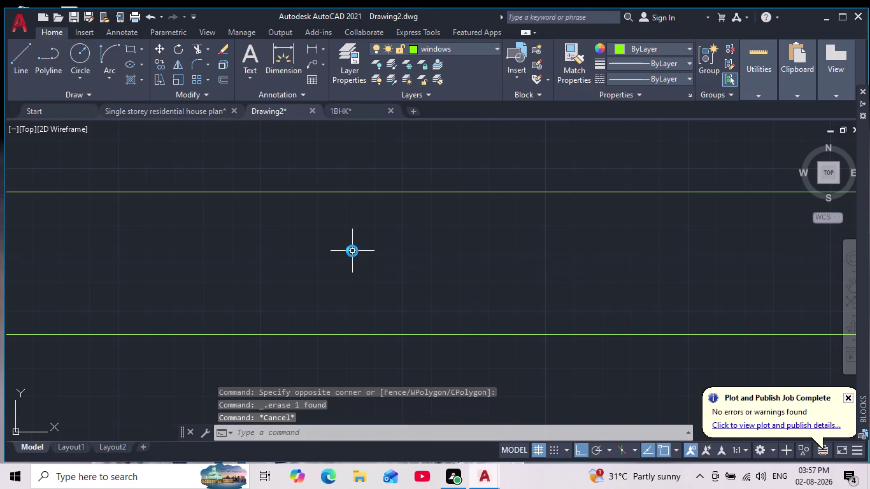
key(Escape)
scroll(down, 3)
key(Escape)
key(Escape)
scroll(down, 3)
scroll(down, 3)
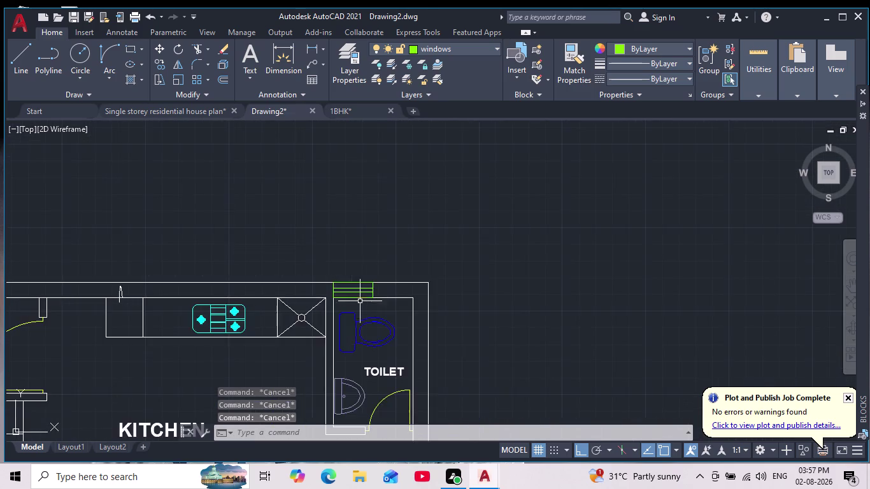
Select the window lines and move them from a corner base point.
scroll(up, 3)
scroll(up, 3)
click(276, 250)
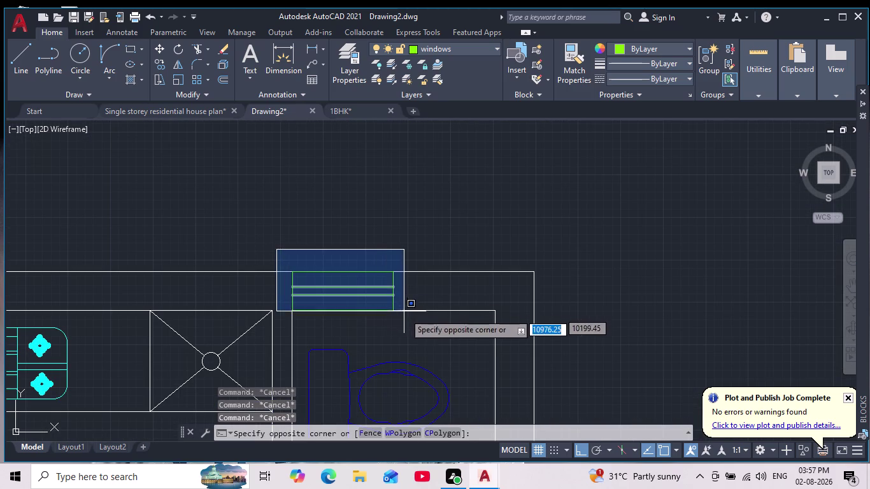
click(415, 317)
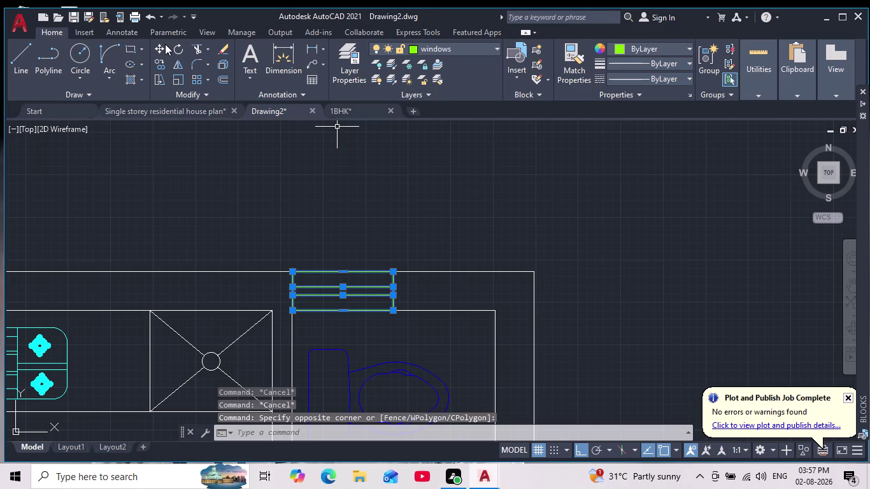
click(164, 44)
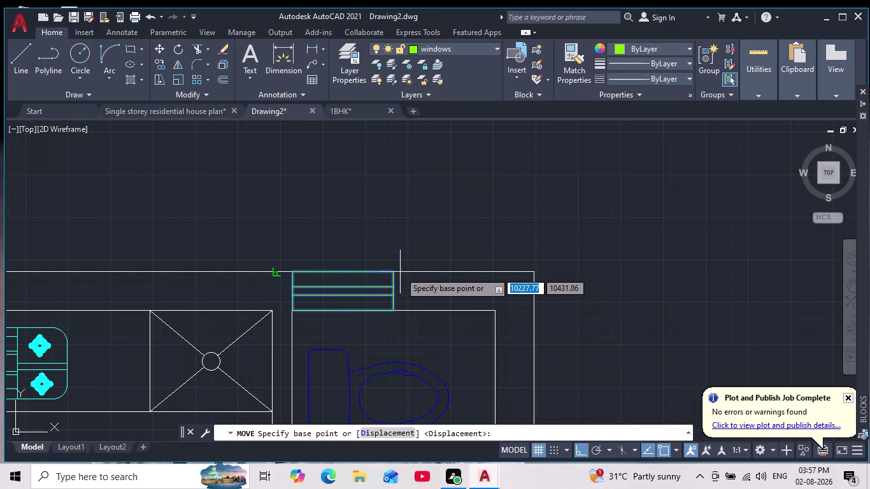
click(396, 270)
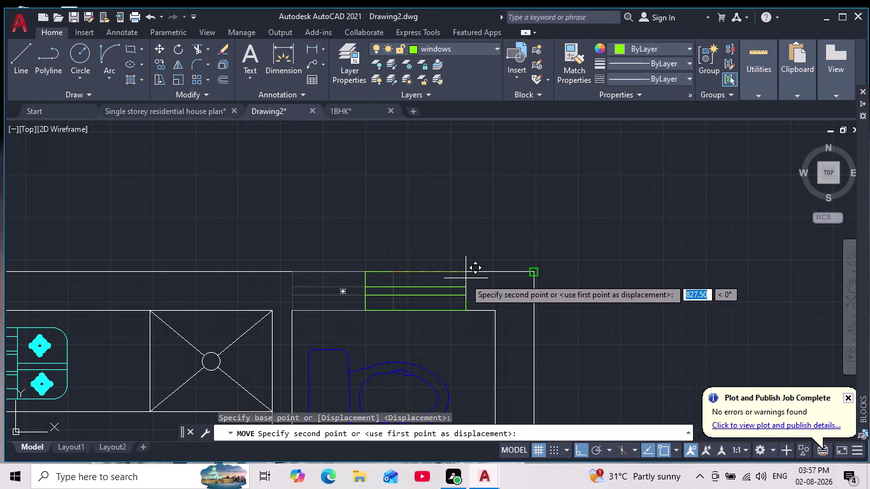
click(463, 277)
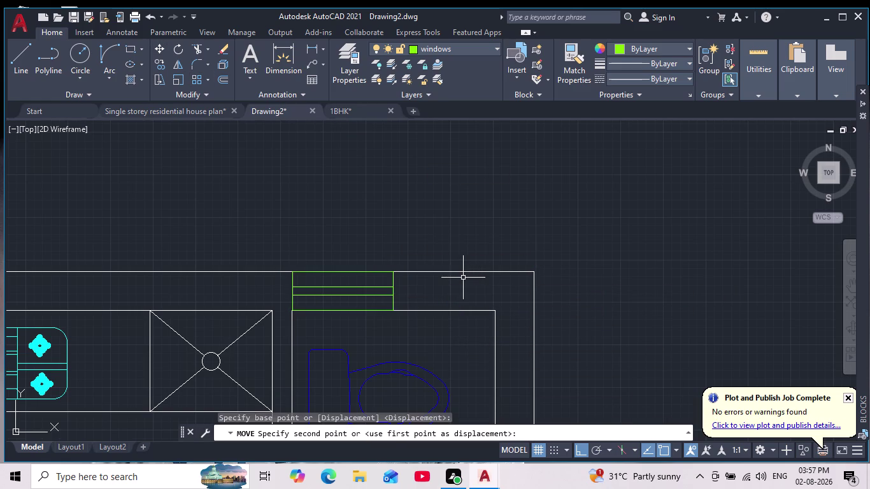
Reselect the window, turn object snap off and pick a new move base point.
click(280, 253)
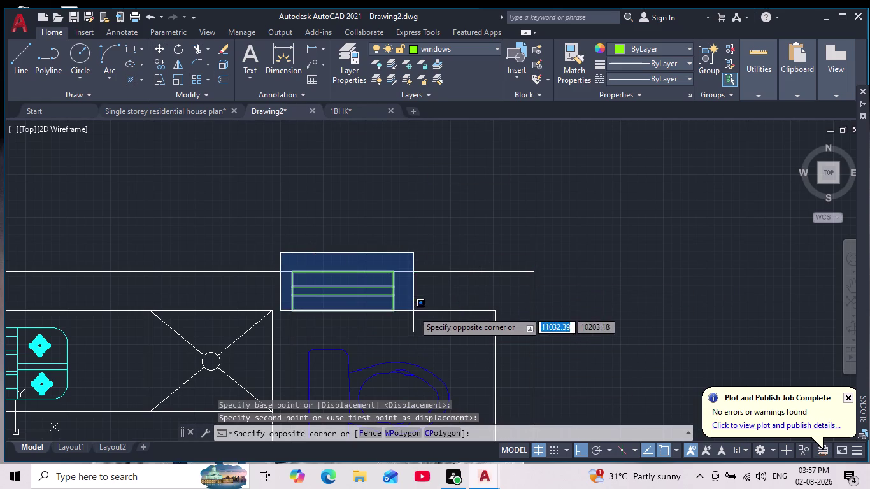
click(412, 319)
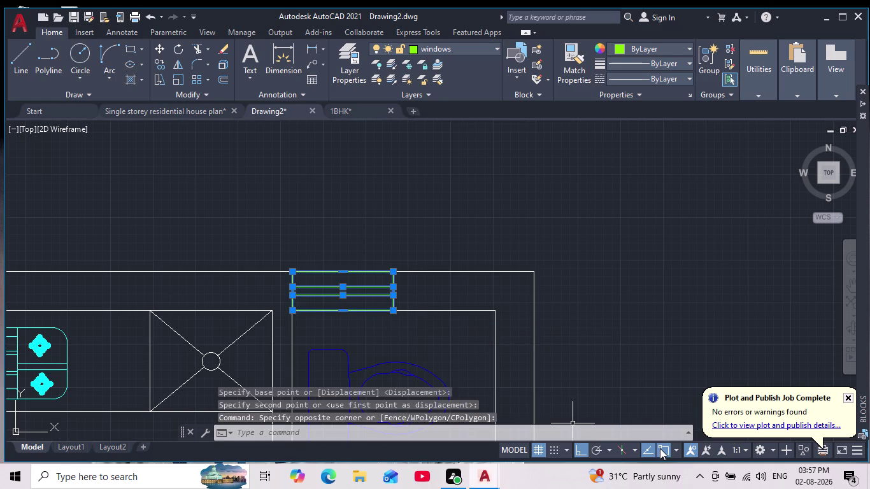
click(659, 448)
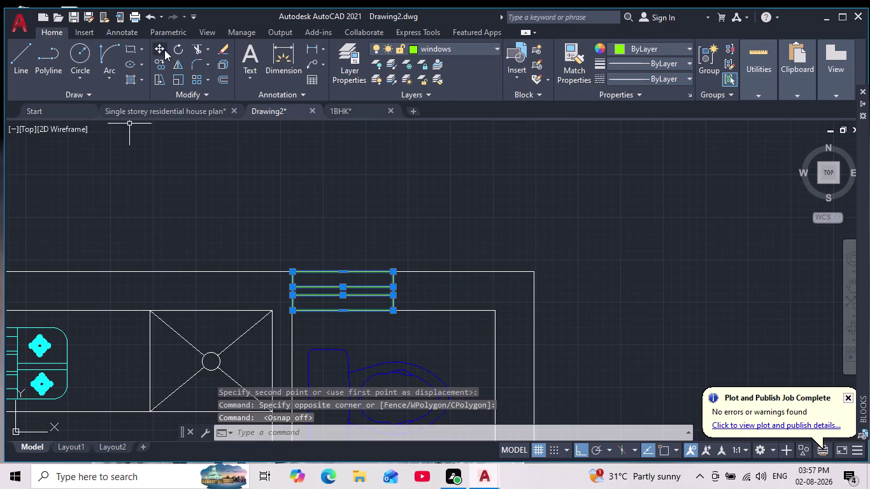
click(163, 50)
click(391, 270)
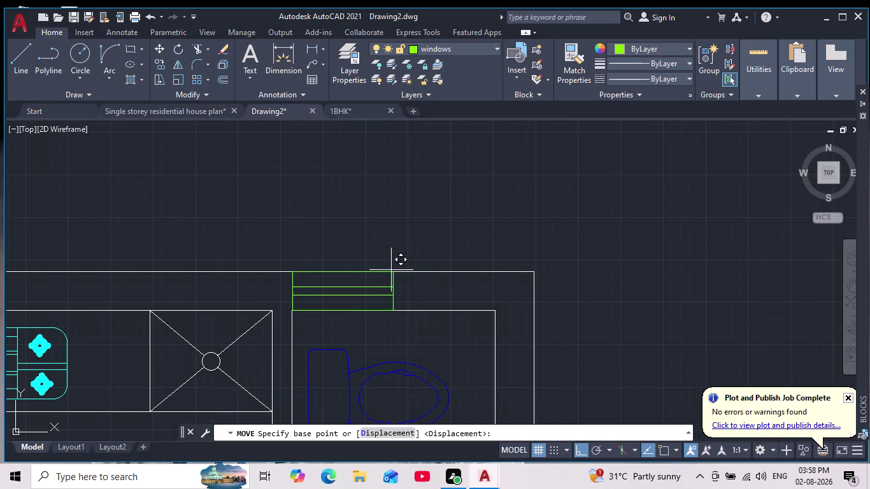
click(452, 278)
Pan toward the kitchen and toilet to place the window on the top wall.
scroll(down, 3)
middle_drag(523, 341, 514, 297)
scroll(down, 3)
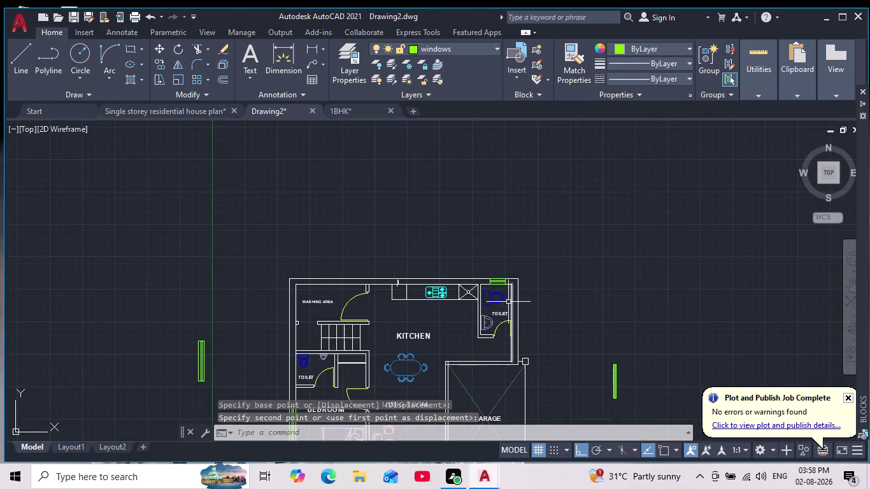
scroll(up, 3)
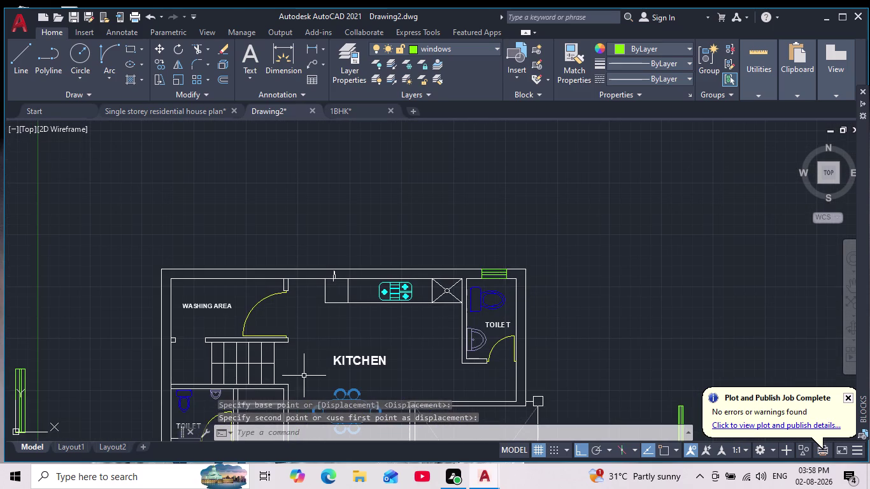
middle_drag(305, 376, 373, 282)
scroll(down, 3)
scroll(up, 3)
middle_drag(534, 210, 438, 390)
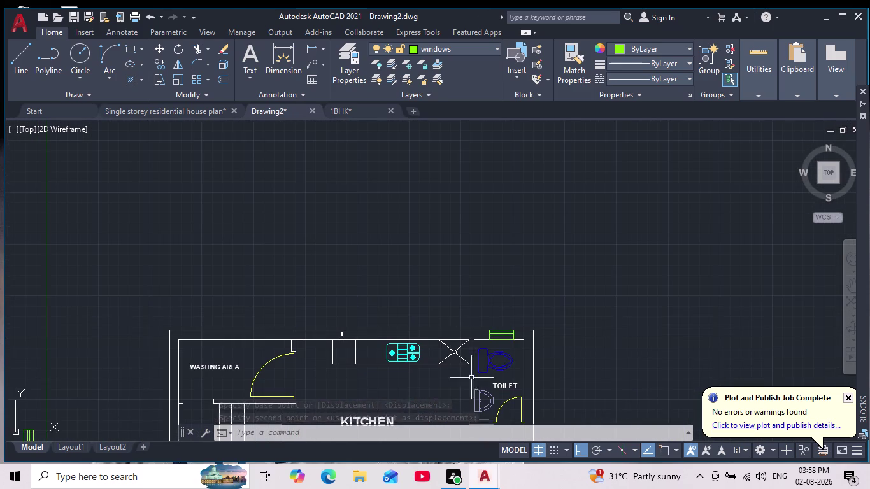
scroll(up, 3)
Copy the toilet's window, with Ortho off, to empty space left of the washing area.
drag(435, 260, 440, 270)
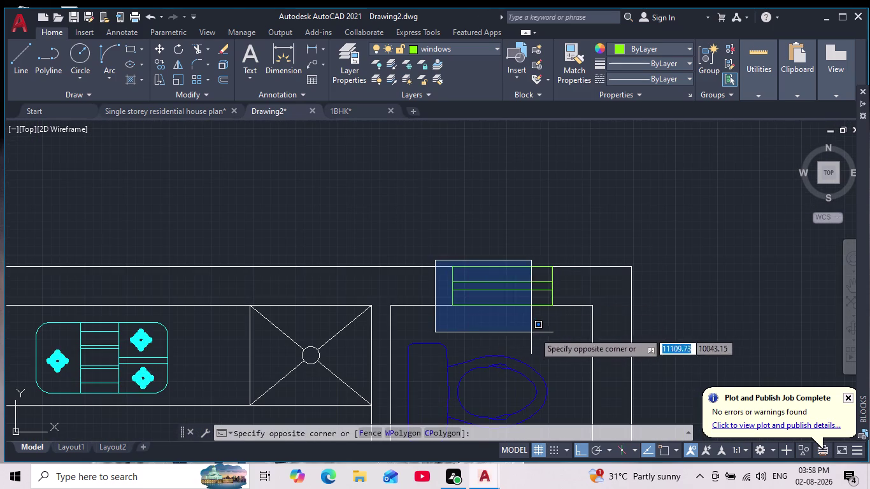
click(569, 324)
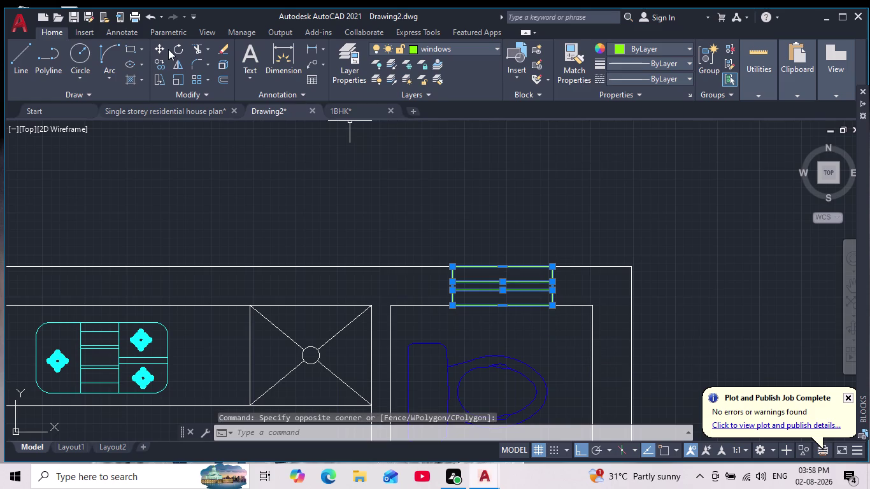
click(157, 64)
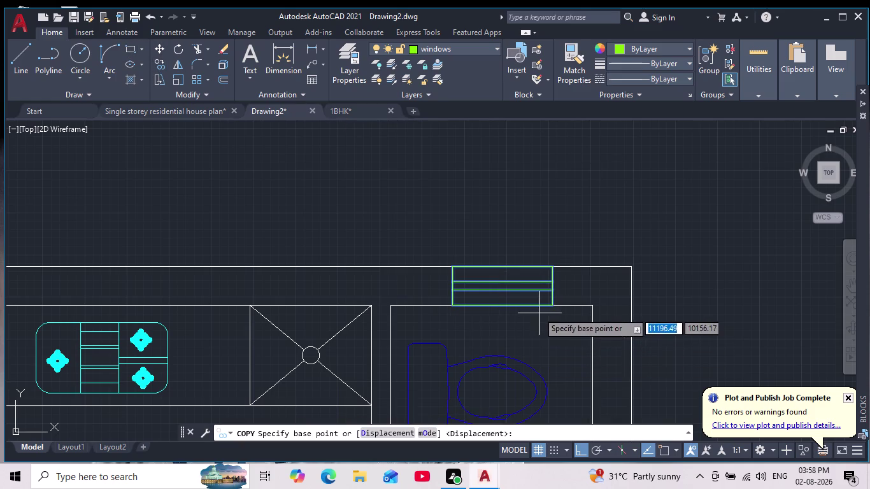
drag(536, 307, 501, 320)
scroll(down, 3)
click(575, 456)
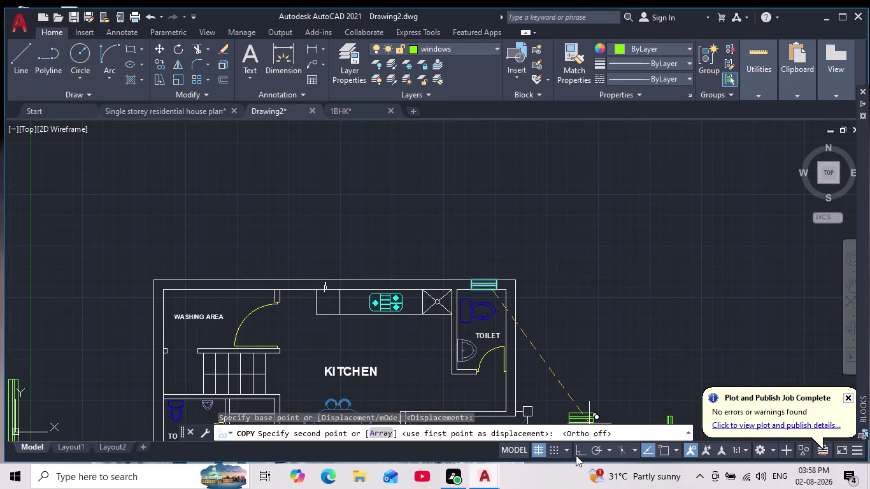
middle_drag(105, 342, 335, 279)
scroll(down, 3)
scroll(up, 3)
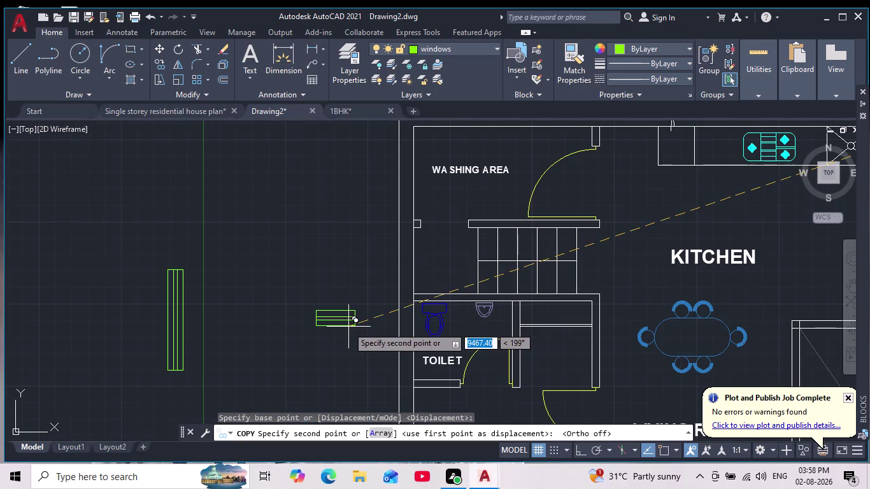
click(308, 270)
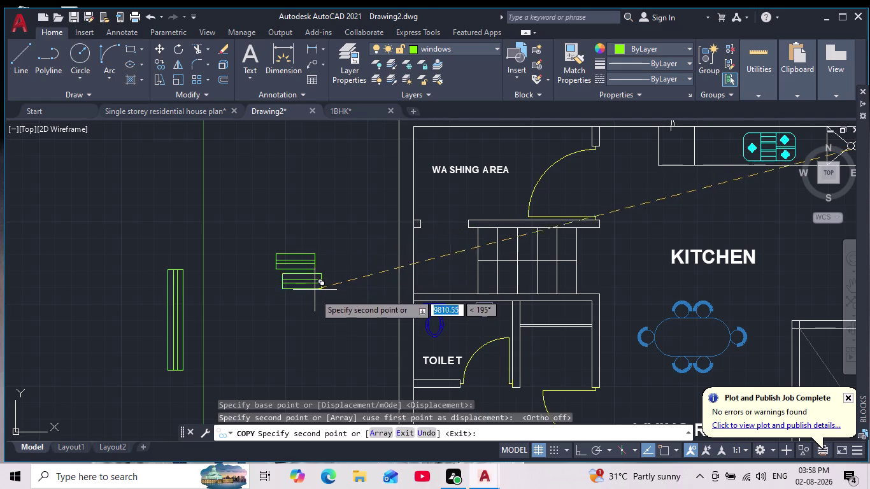
key(Escape)
Select the new window copy.
drag(337, 224, 340, 243)
click(248, 292)
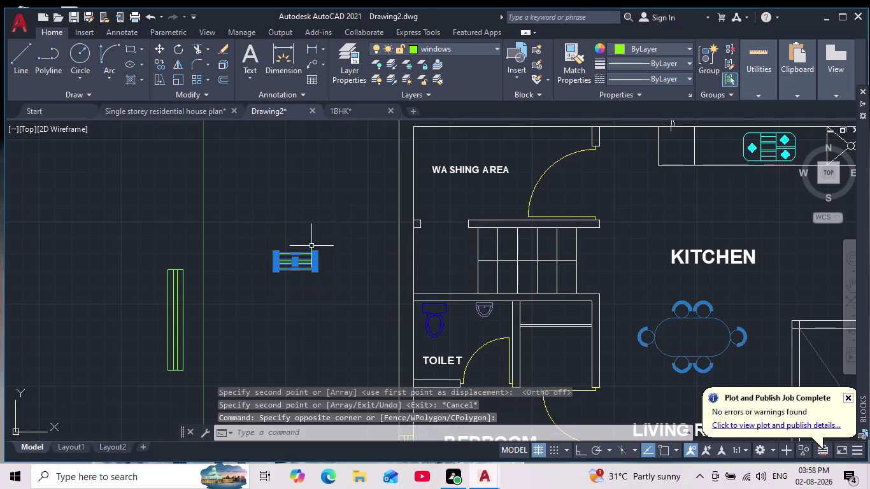
click(182, 48)
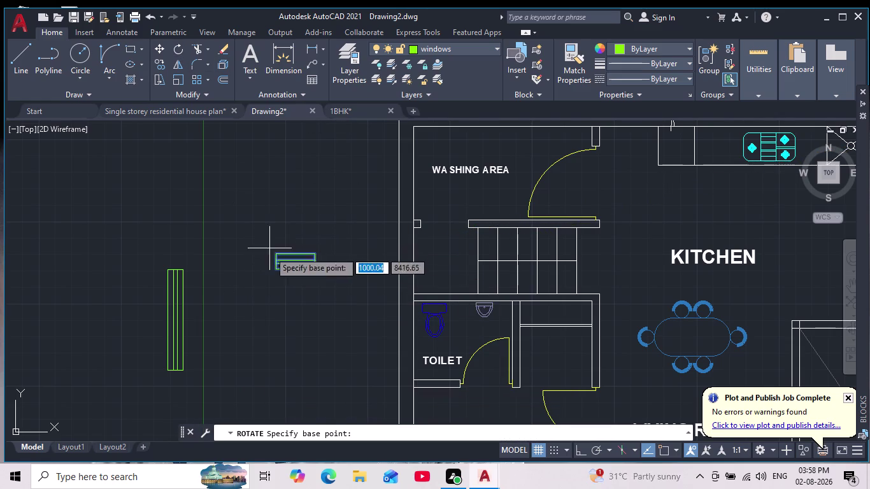
Rotate the copied window 270 degrees about a base point with Ortho on.
click(580, 452)
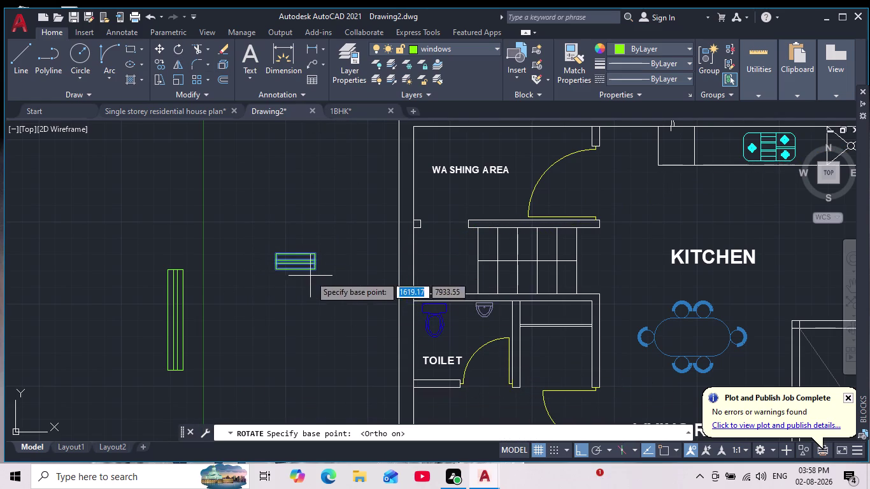
click(330, 278)
click(328, 334)
key(Escape)
Select the rotated window and start moving it toward the toilet's left wall.
drag(366, 209, 378, 232)
click(317, 291)
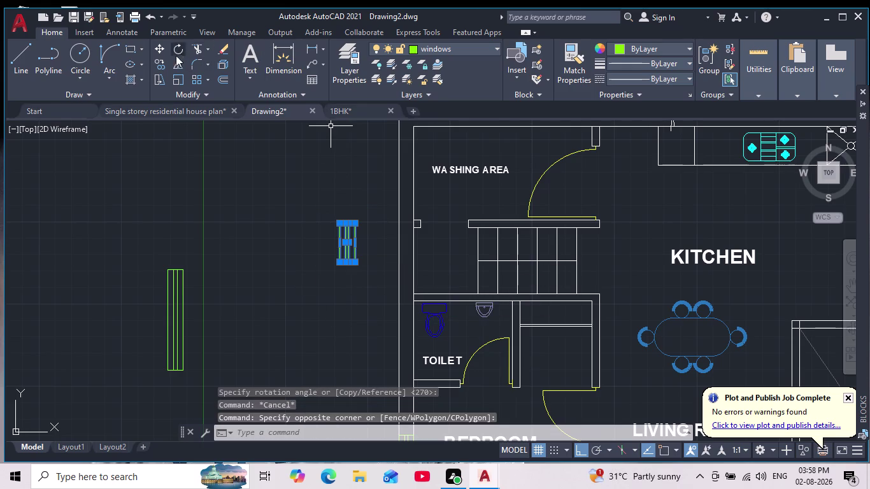
click(160, 49)
click(341, 224)
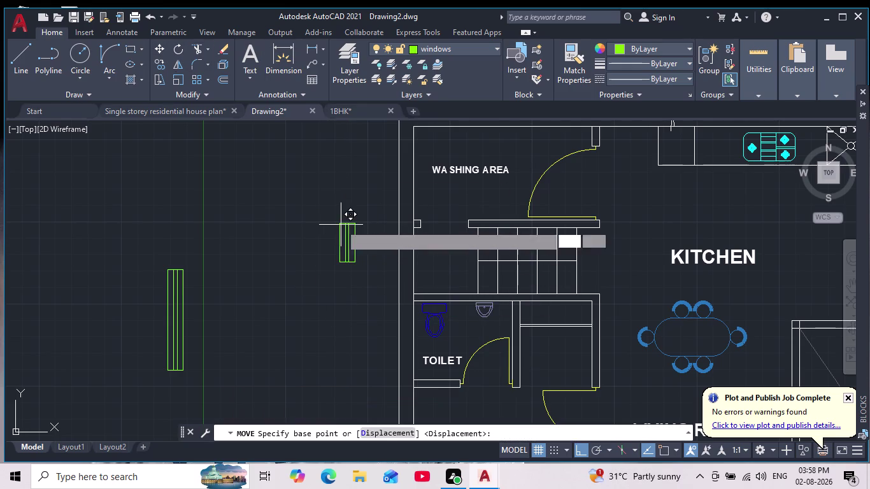
click(581, 450)
scroll(up, 3)
middle_drag(492, 292, 497, 281)
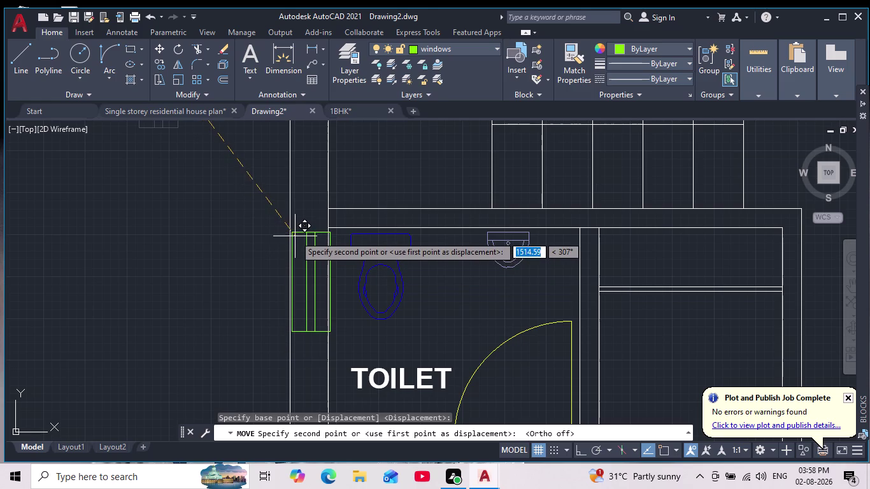
Move the vertical window copy from its top corner against the toilet wall, with object snap on.
click(211, 243)
key(Escape)
drag(254, 211, 265, 227)
drag(184, 370, 187, 364)
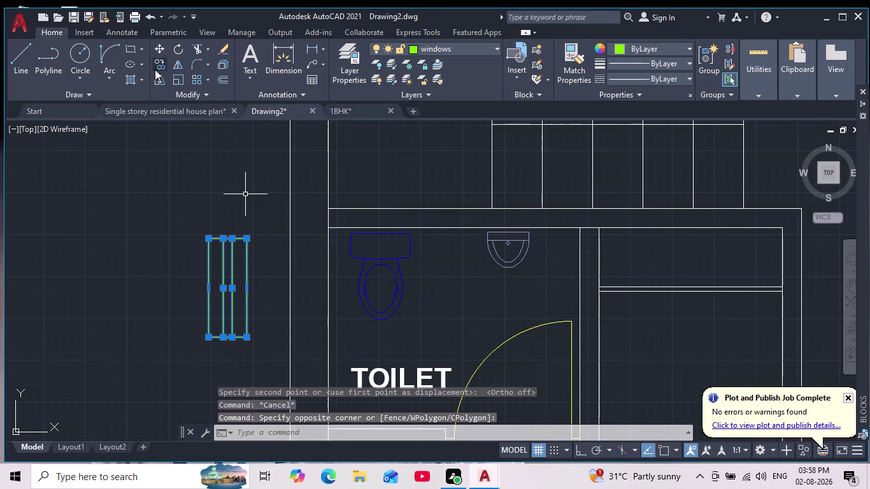
click(164, 45)
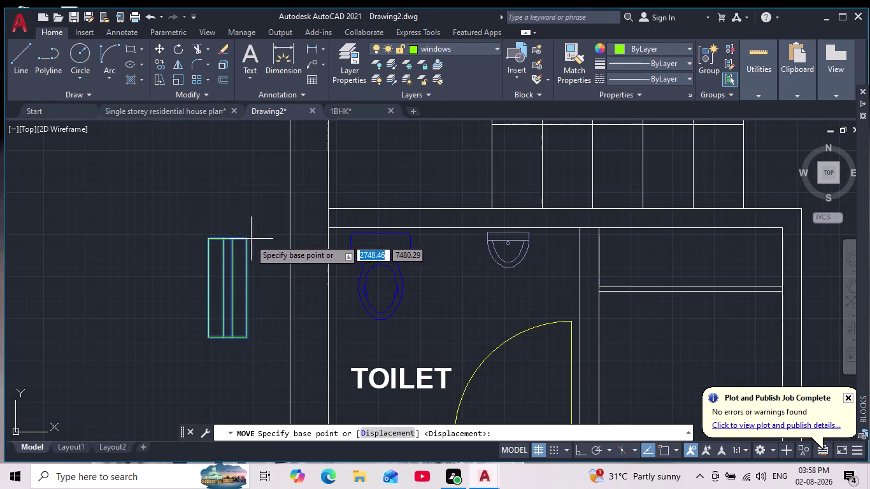
click(248, 239)
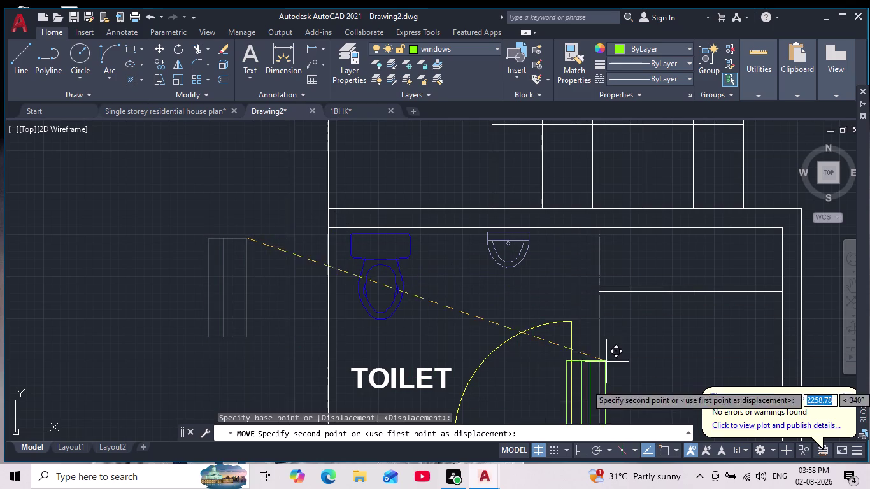
click(664, 447)
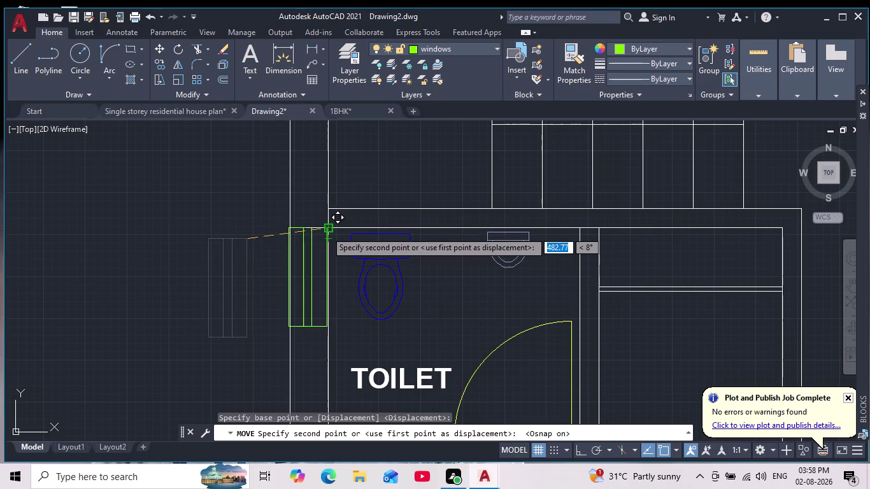
scroll(up, 3)
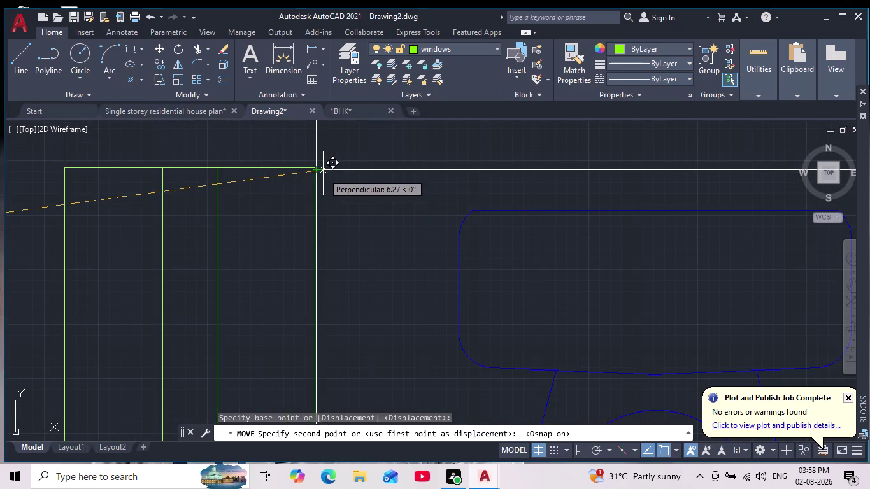
click(317, 174)
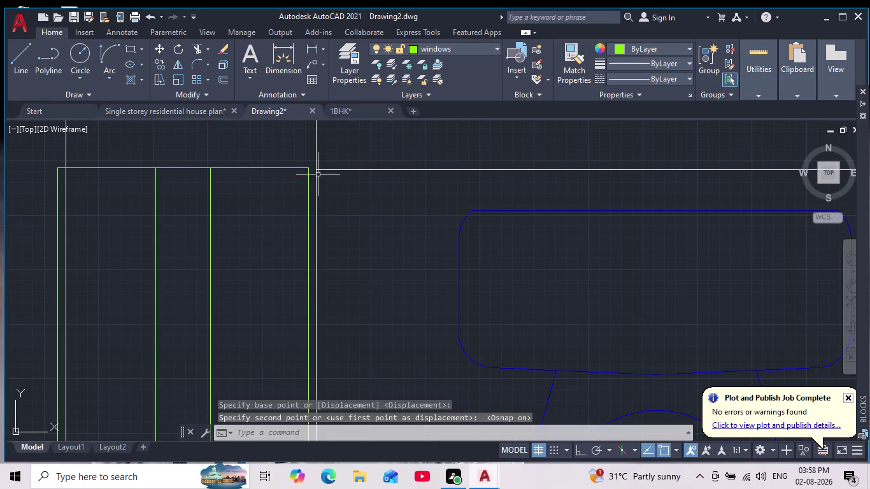
scroll(down, 3)
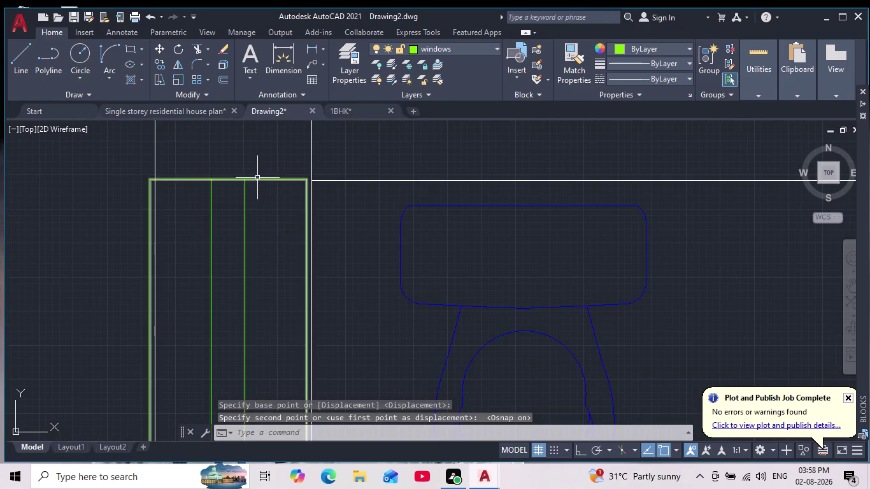
click(254, 176)
Cancel the command and reselect the window beside the toilet wall.
key(Escape)
key(Escape)
scroll(down, 3)
drag(225, 186, 224, 194)
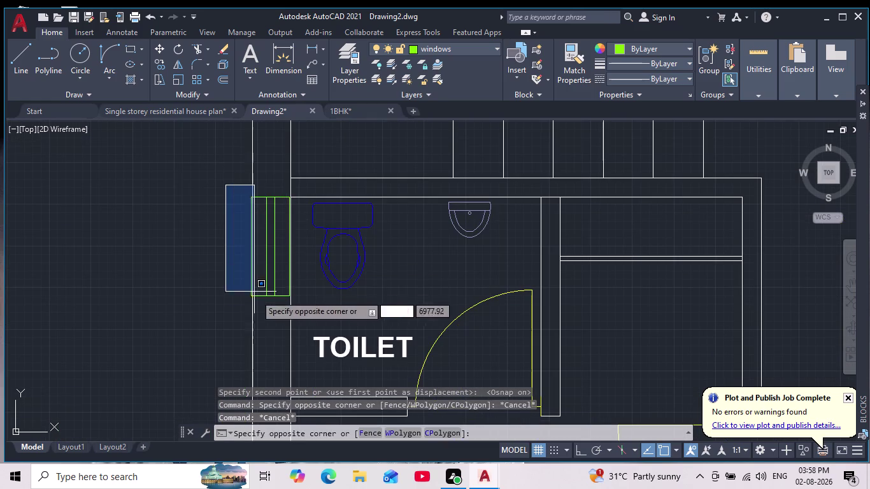
click(294, 307)
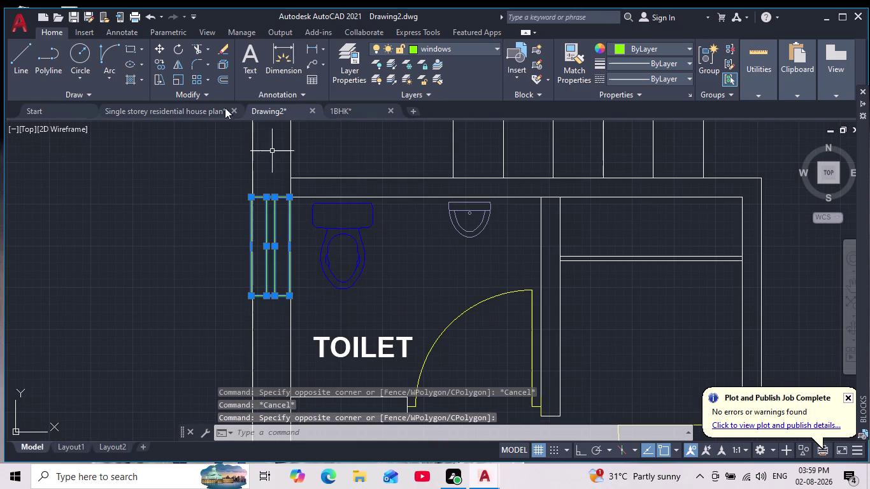
Move the window from its top corner onto the wall's top corner.
click(158, 49)
scroll(up, 3)
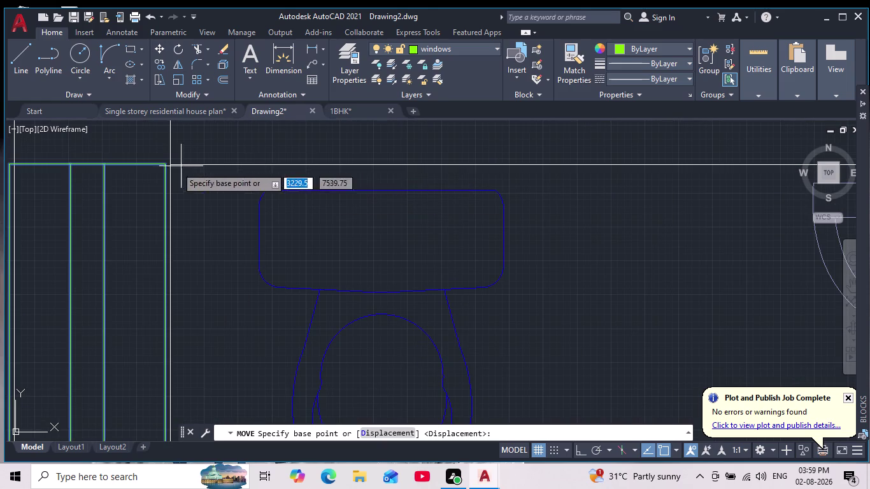
scroll(up, 3)
click(171, 171)
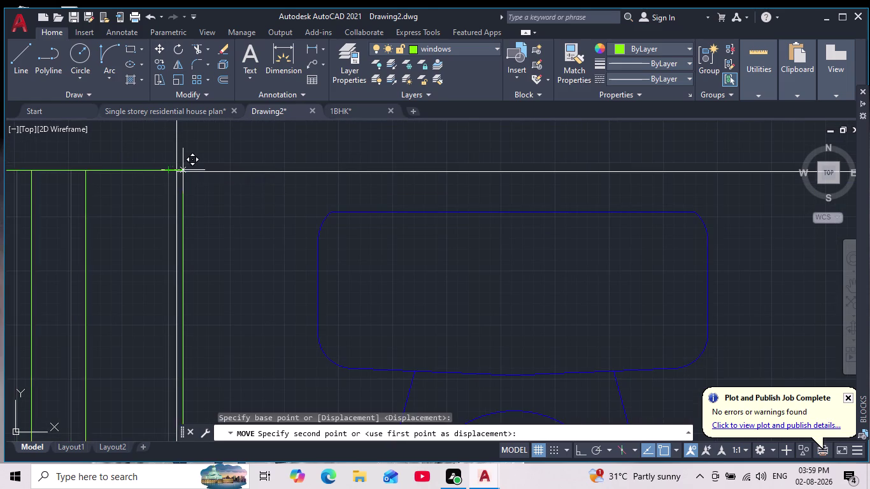
scroll(up, 3)
middle_drag(187, 215, 377, 158)
scroll(down, 3)
scroll(down, 3)
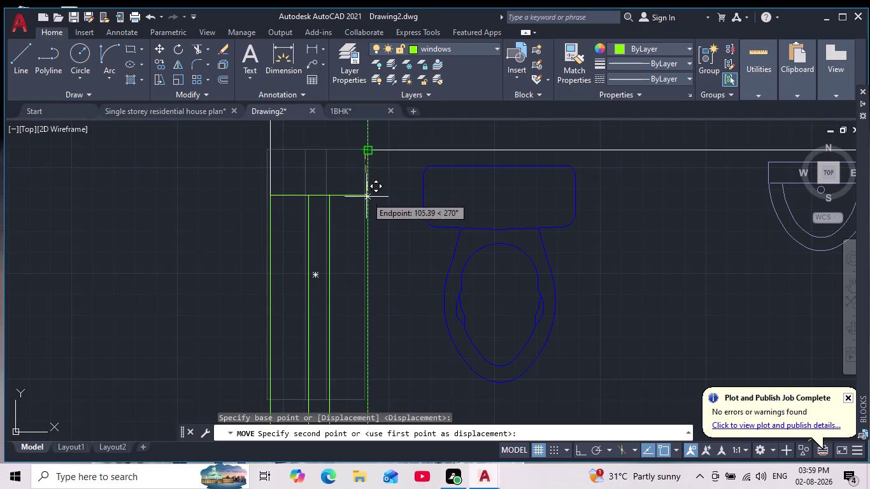
middle_drag(371, 252, 373, 182)
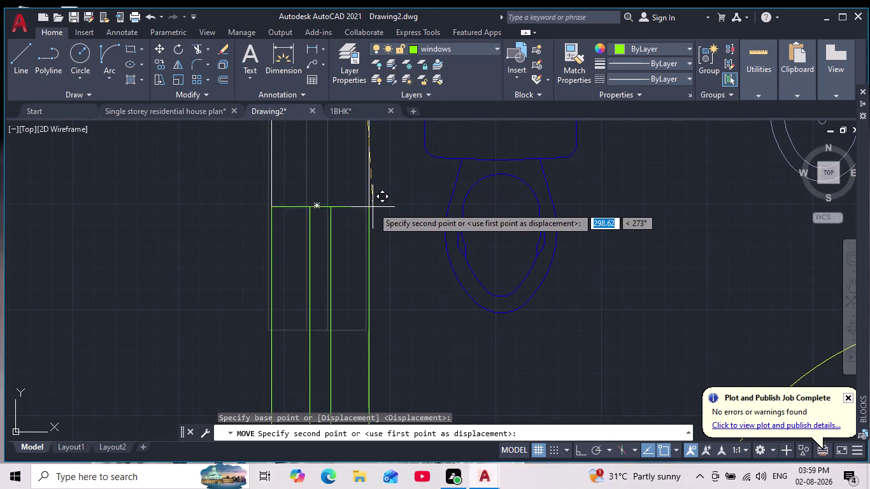
scroll(down, 3)
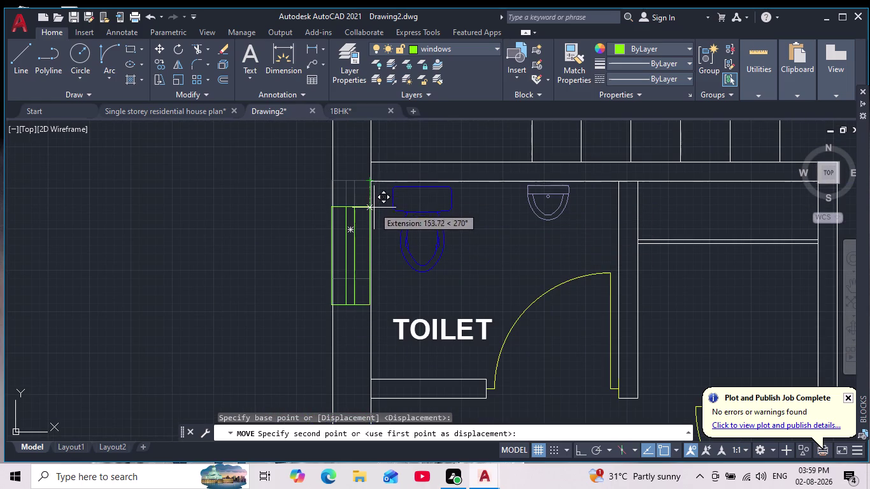
scroll(up, 3)
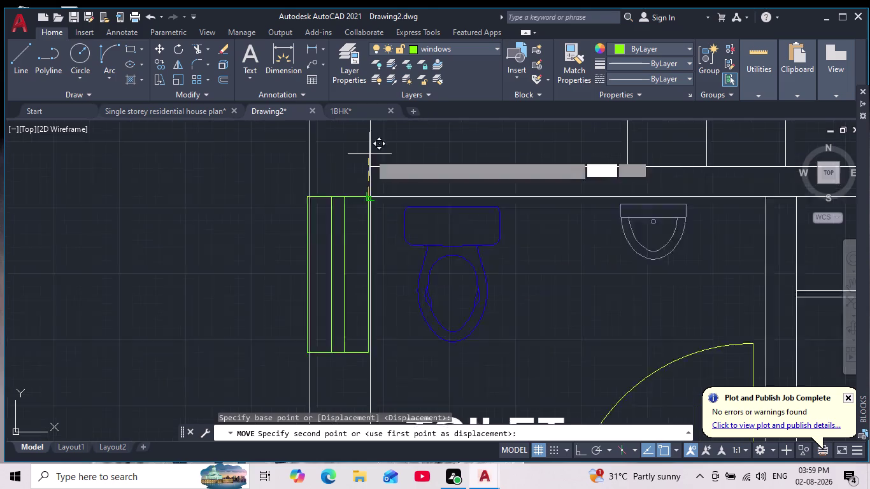
scroll(up, 3)
scroll(up, 3)
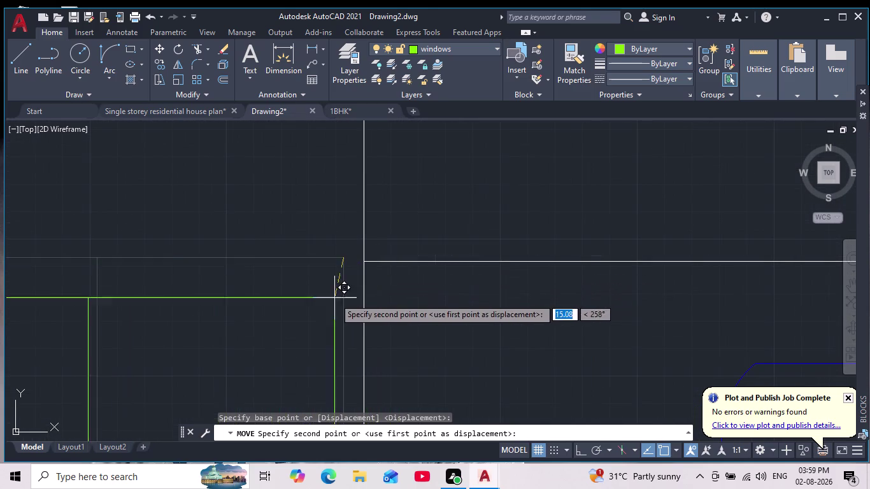
click(362, 263)
scroll(down, 3)
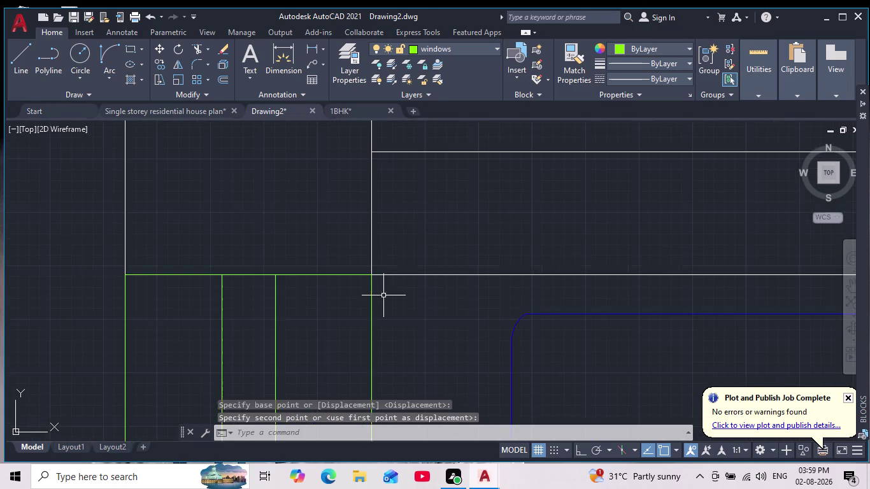
middle_drag(389, 308, 370, 231)
scroll(down, 3)
Turn Ortho on, start moving the window again, then cancel with Esc.
click(582, 454)
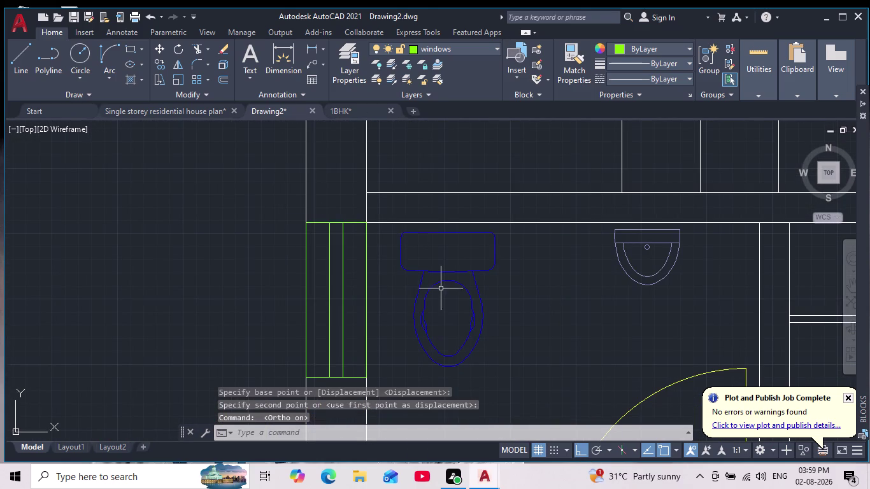
drag(278, 203, 279, 224)
middle_drag(398, 383, 380, 345)
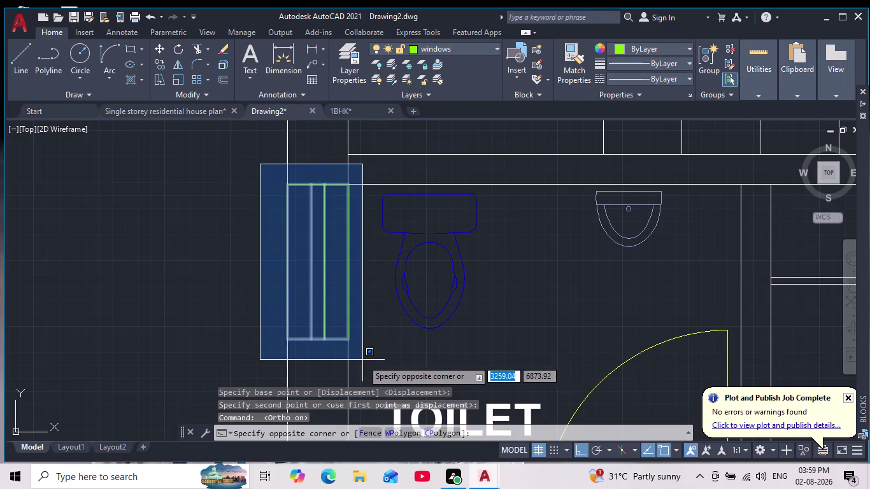
click(361, 359)
click(159, 49)
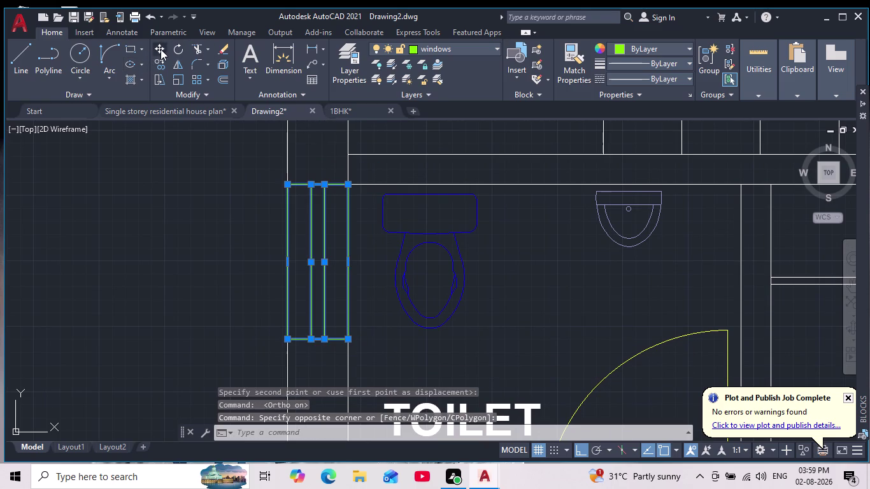
click(351, 181)
middle_drag(368, 253, 358, 203)
scroll(down, 3)
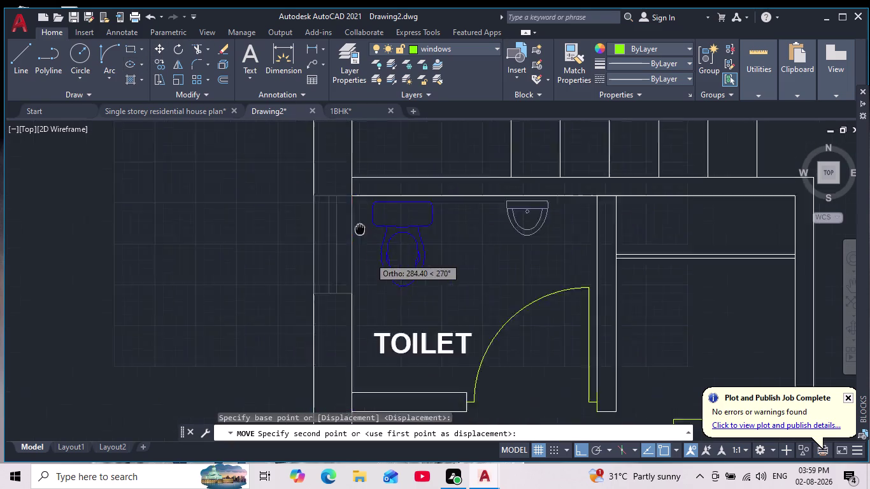
scroll(down, 3)
middle_drag(357, 203, 355, 184)
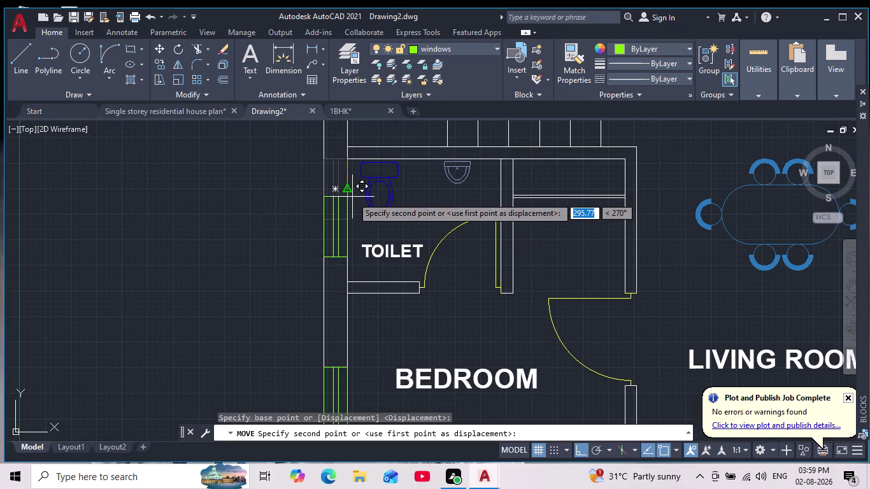
click(352, 196)
scroll(down, 3)
middle_drag(426, 298, 395, 279)
scroll(down, 3)
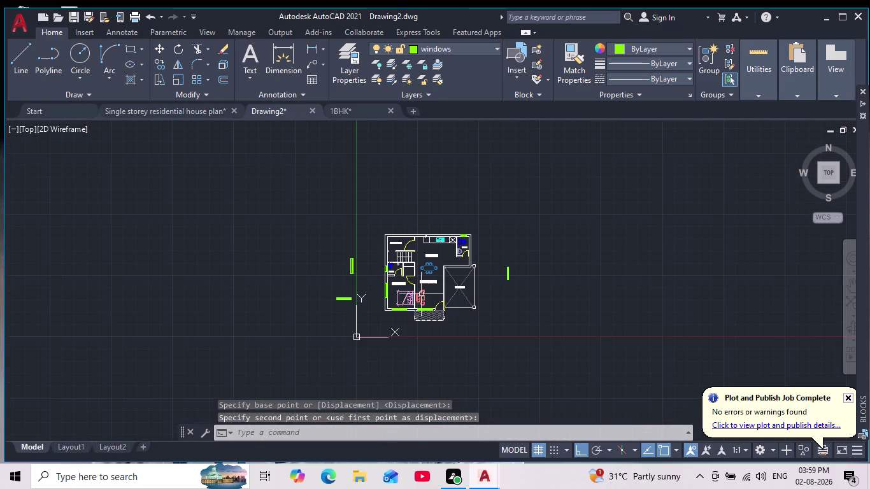
scroll(up, 3)
scroll(up, 3)
key(Escape)
key(Escape)
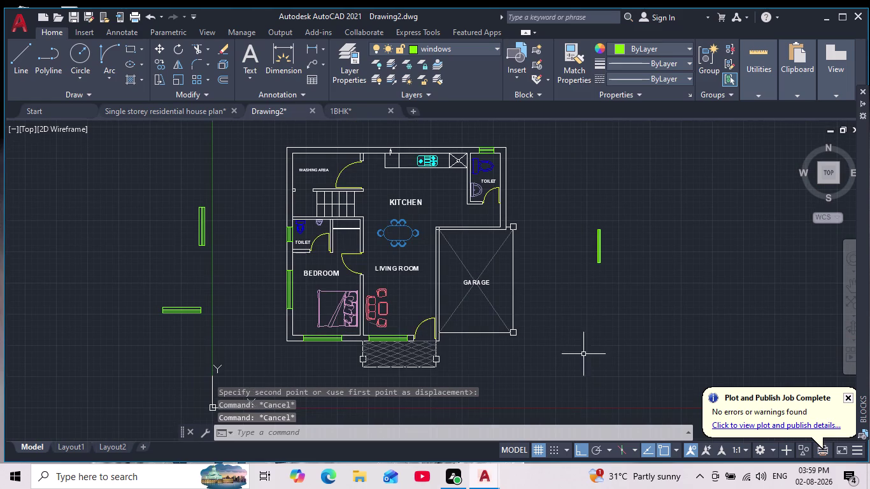
middle_drag(590, 341, 563, 354)
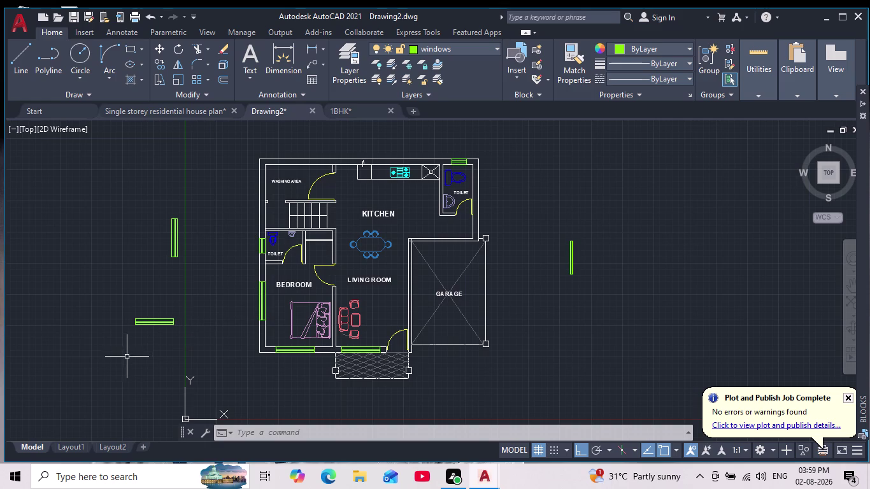
Select the loose horizontal window, start SCALE on it, then cancel.
middle_drag(131, 360, 161, 378)
scroll(up, 3)
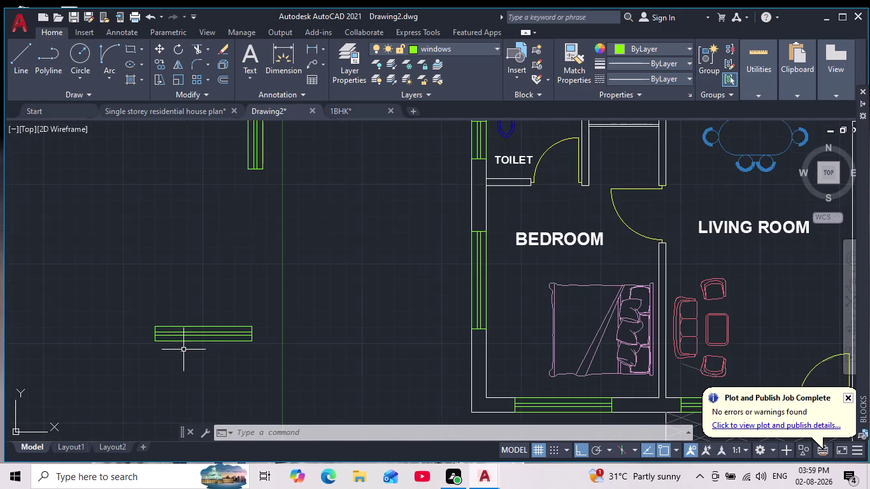
scroll(up, 3)
drag(281, 303, 289, 334)
click(66, 401)
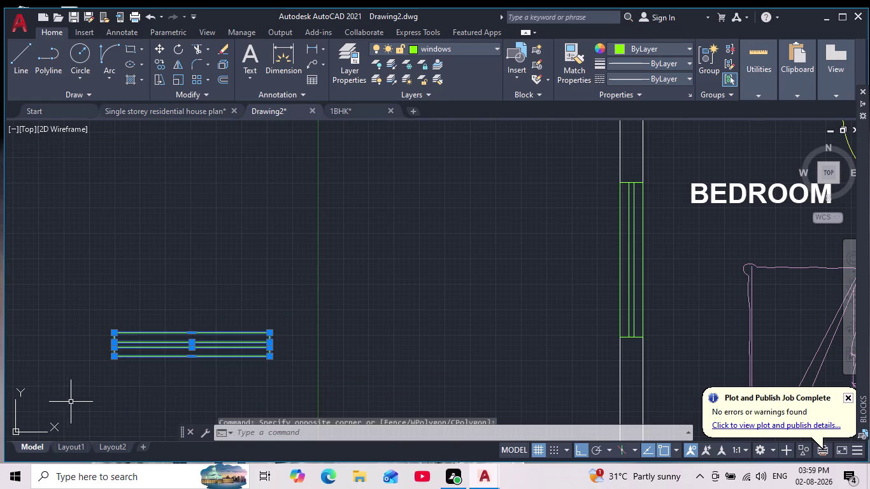
middle_drag(278, 343, 492, 300)
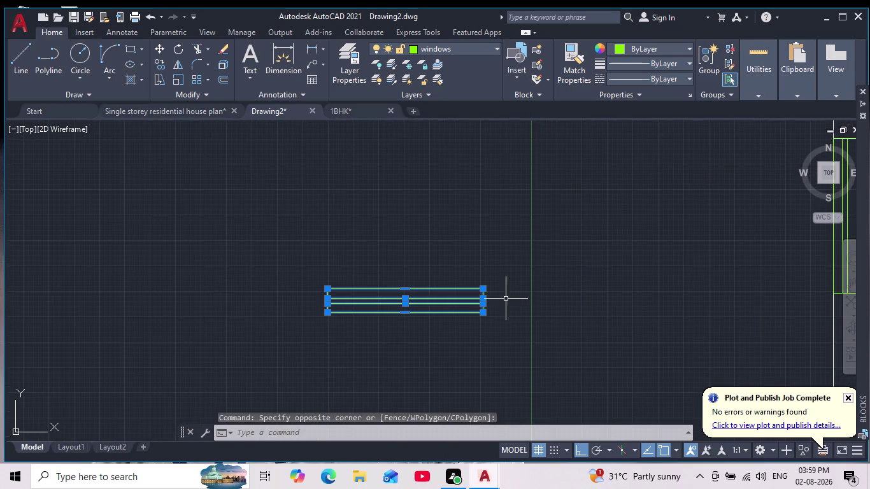
click(176, 74)
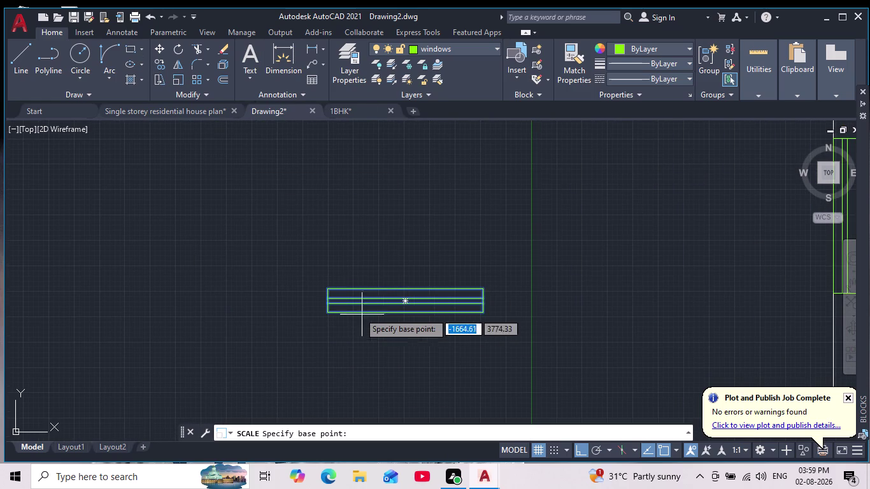
click(325, 300)
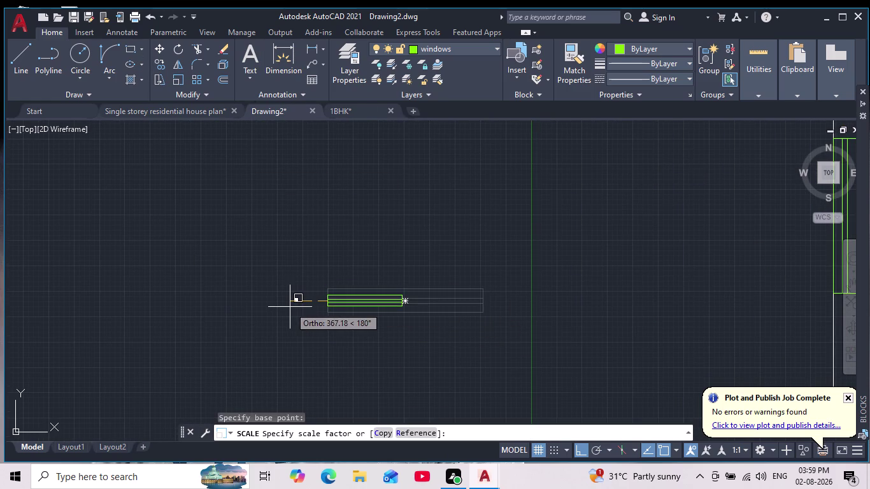
key(Escape)
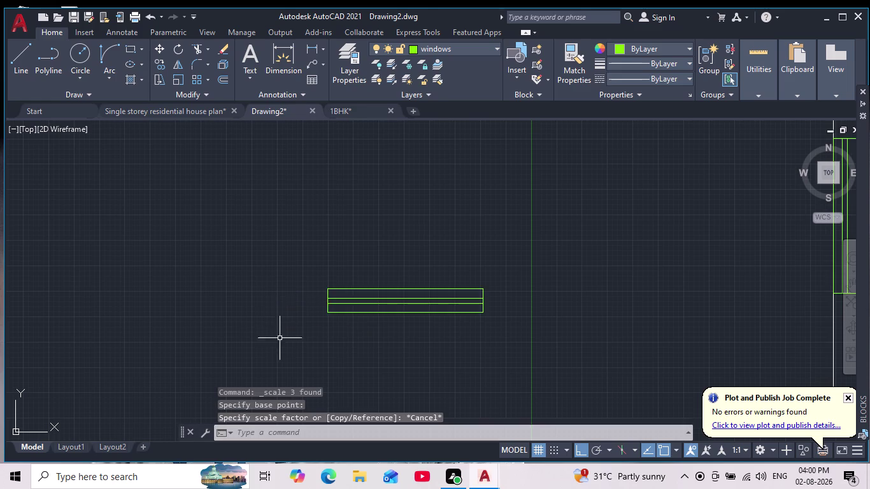
Reselect the horizontal window and start the Move command.
scroll(down, 3)
middle_drag(298, 346, 288, 351)
scroll(down, 3)
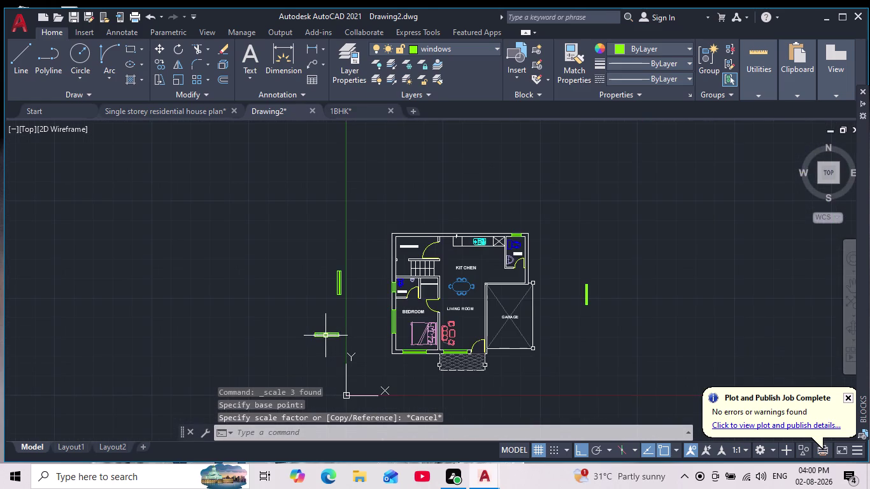
scroll(up, 3)
middle_drag(325, 335, 278, 353)
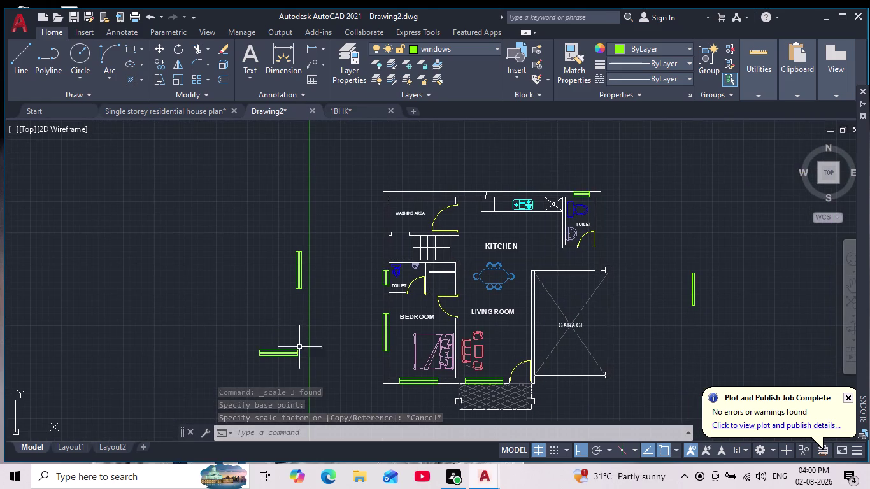
scroll(up, 3)
click(308, 315)
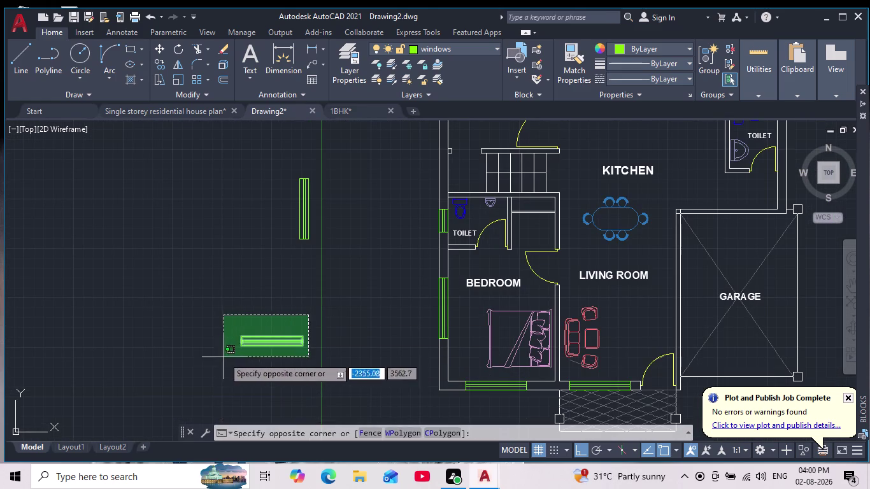
click(220, 359)
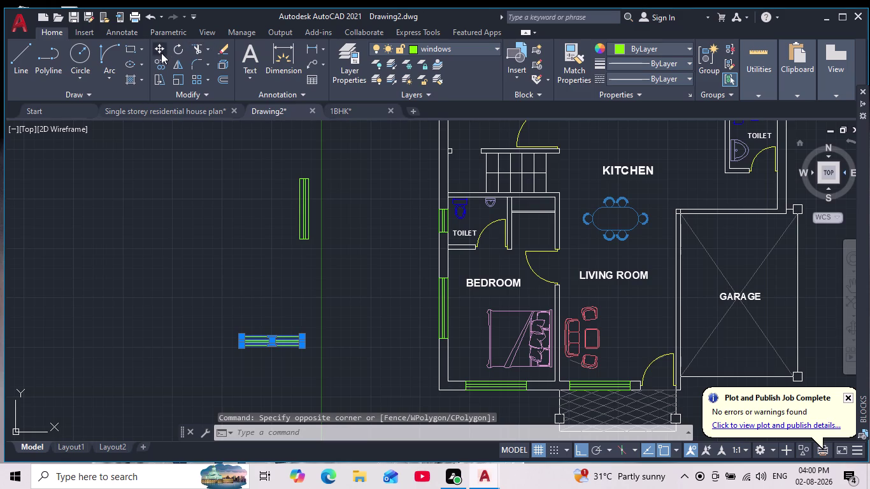
click(161, 46)
With Ortho off, move the horizontal window onto the top wall near the washing area.
scroll(up, 3)
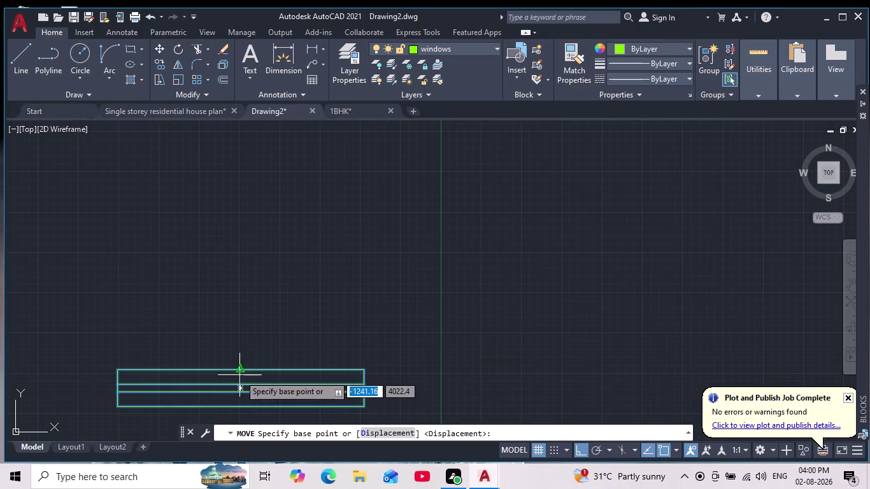
click(242, 372)
scroll(down, 3)
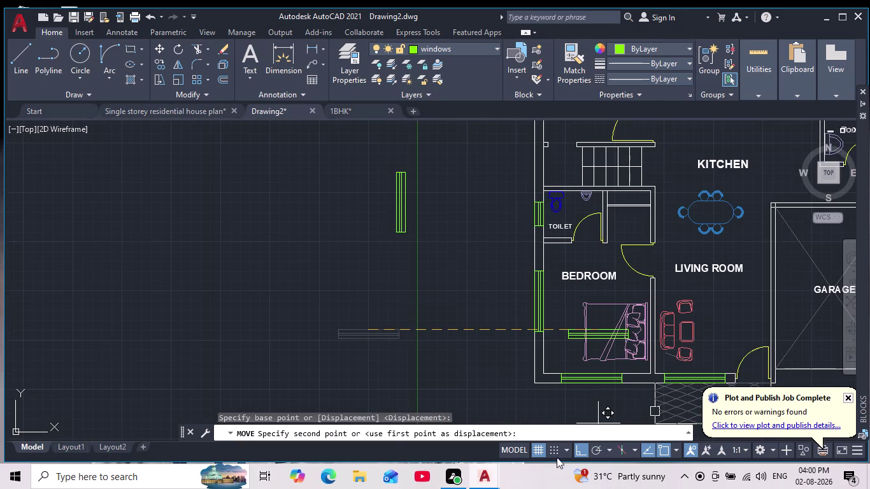
click(580, 447)
middle_drag(575, 309, 245, 408)
scroll(down, 3)
scroll(up, 3)
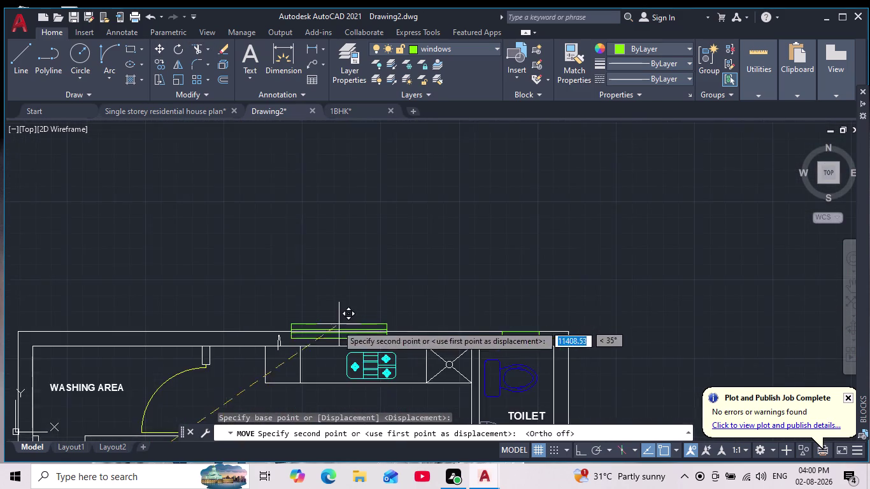
scroll(up, 3)
middle_drag(349, 298, 440, 217)
scroll(up, 3)
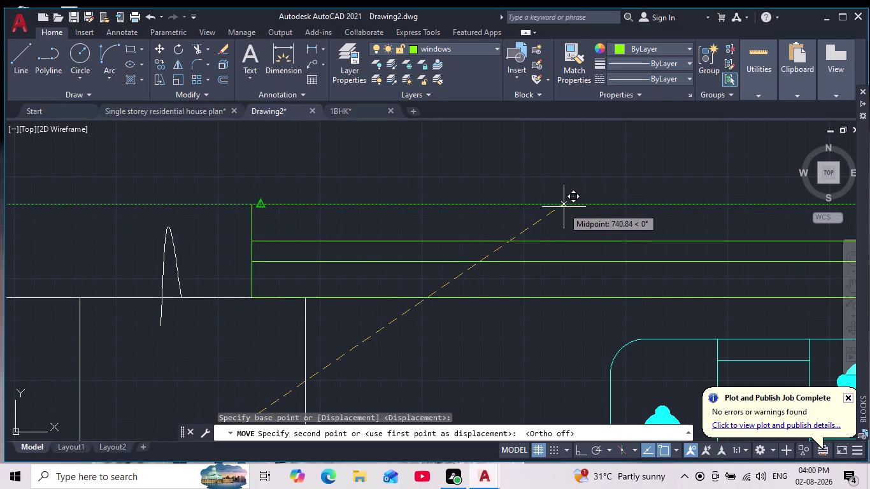
scroll(down, 3)
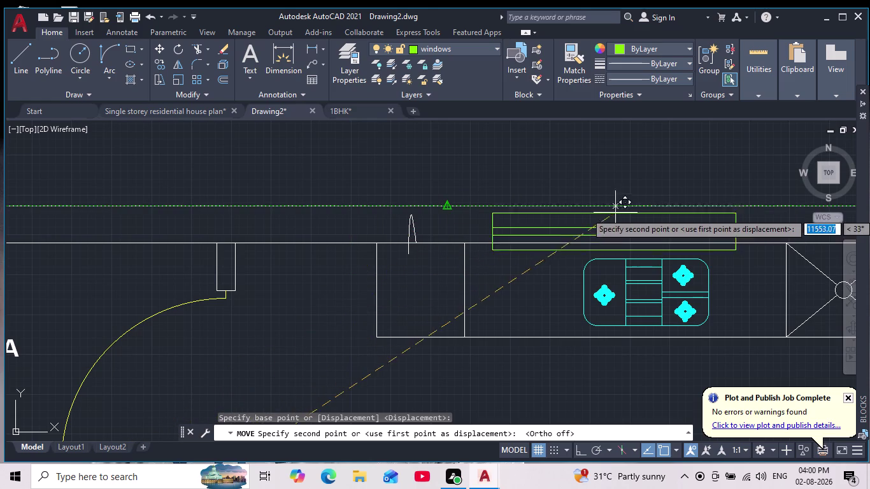
click(628, 210)
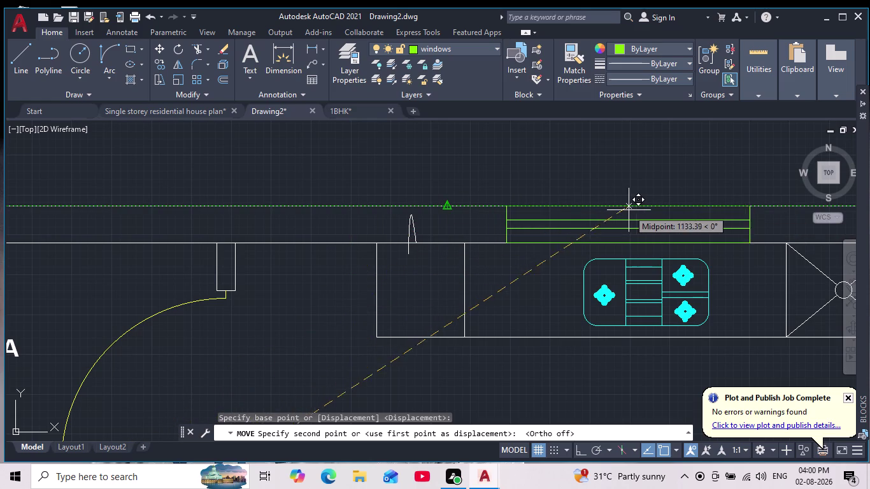
scroll(down, 3)
middle_drag(620, 264, 391, 250)
scroll(down, 3)
scroll(up, 3)
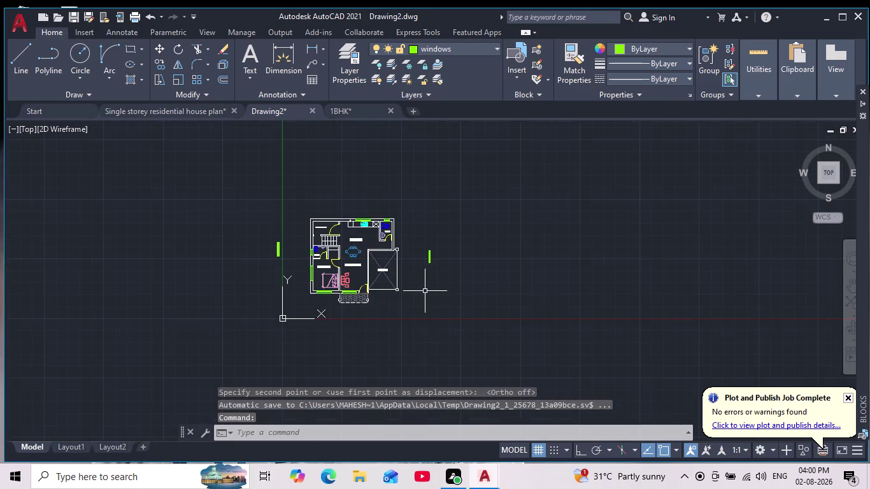
Erase the stray green window piece lying left of the floor plan.
scroll(up, 3)
scroll(up, 3)
middle_drag(433, 292, 554, 298)
scroll(down, 3)
middle_drag(562, 313, 576, 373)
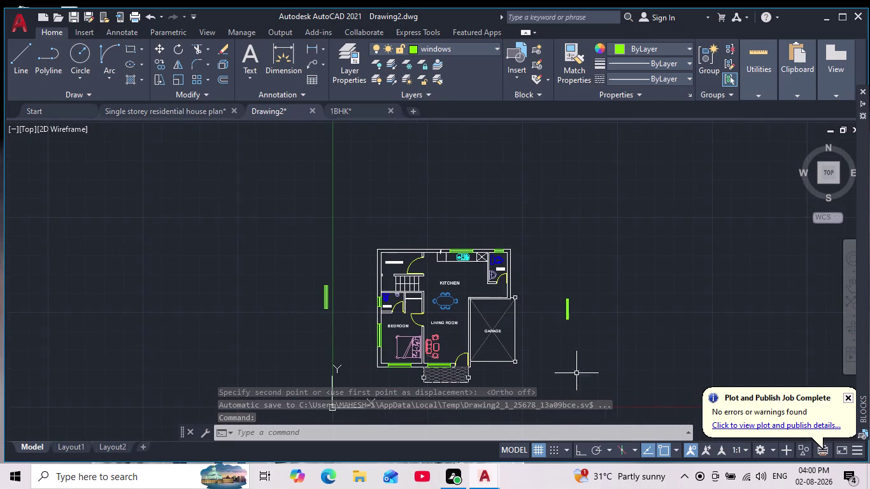
middle_drag(569, 347, 559, 300)
scroll(up, 3)
key(Escape)
middle_drag(514, 351, 535, 382)
scroll(down, 3)
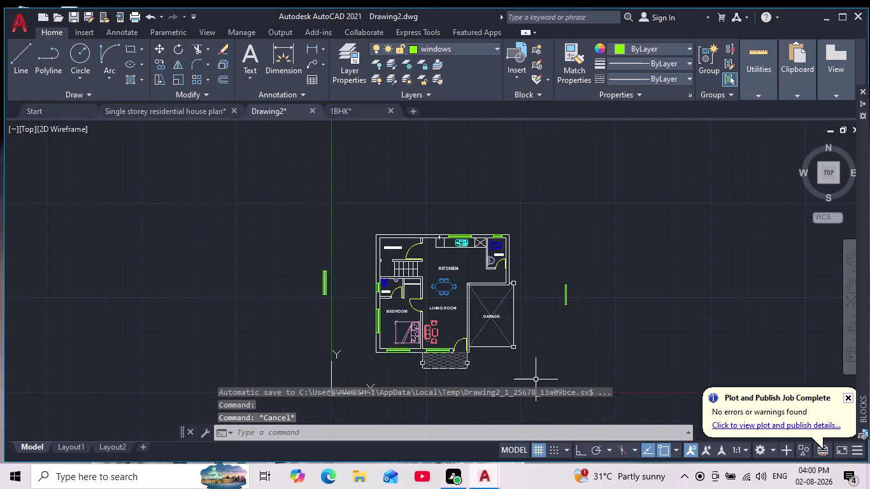
key(Escape)
key(Escape)
scroll(up, 3)
drag(219, 202, 232, 263)
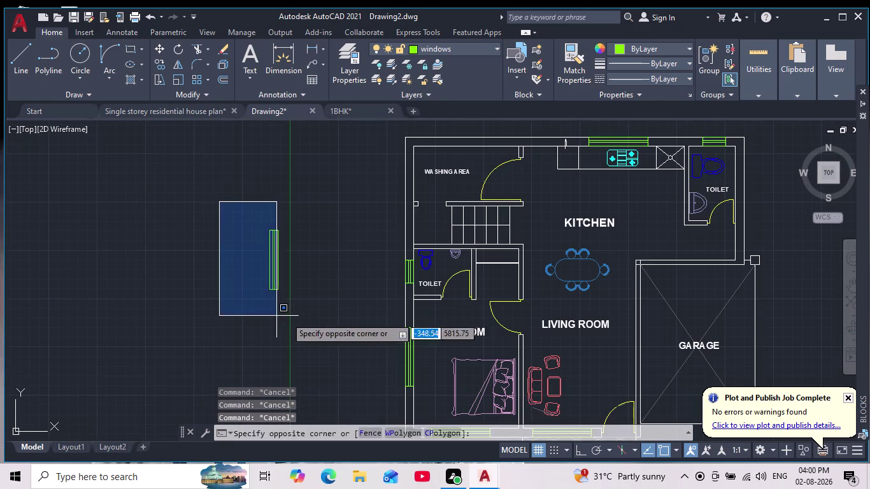
click(330, 335)
key(Delete)
key(BackSpace)
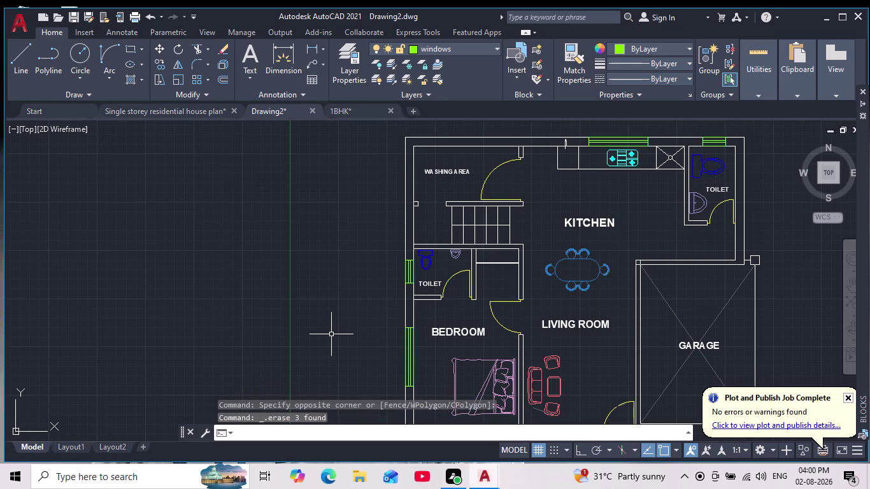
Erase the stray green window piece lying right of the floor plan.
scroll(up, 3)
middle_drag(524, 392, 485, 467)
scroll(down, 3)
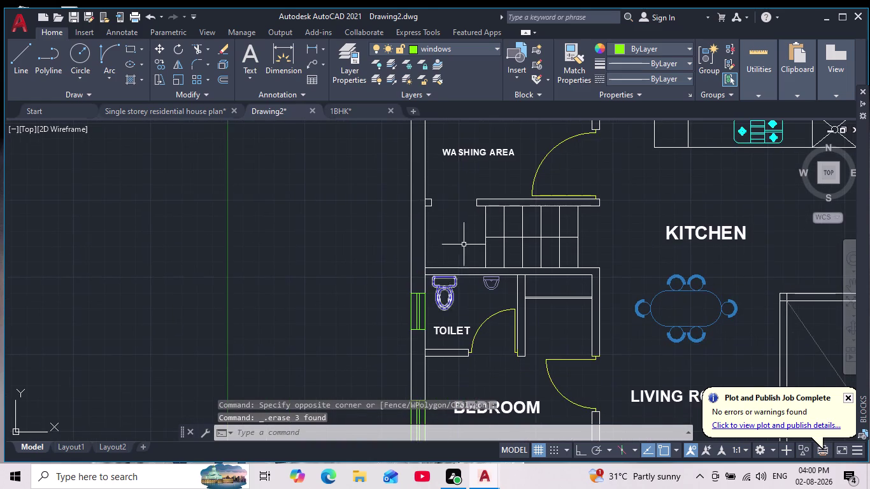
middle_drag(460, 259, 441, 306)
scroll(down, 3)
scroll(up, 3)
key(Escape)
key(Escape)
key(Escape)
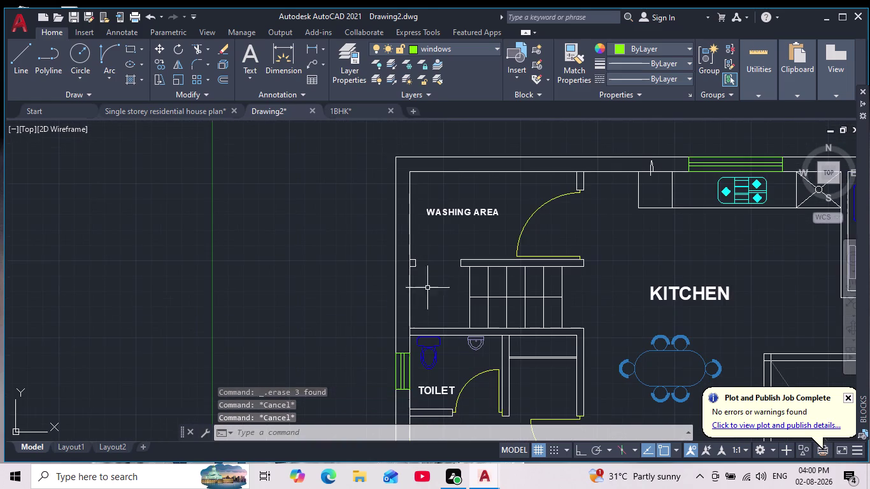
scroll(down, 3)
scroll(up, 3)
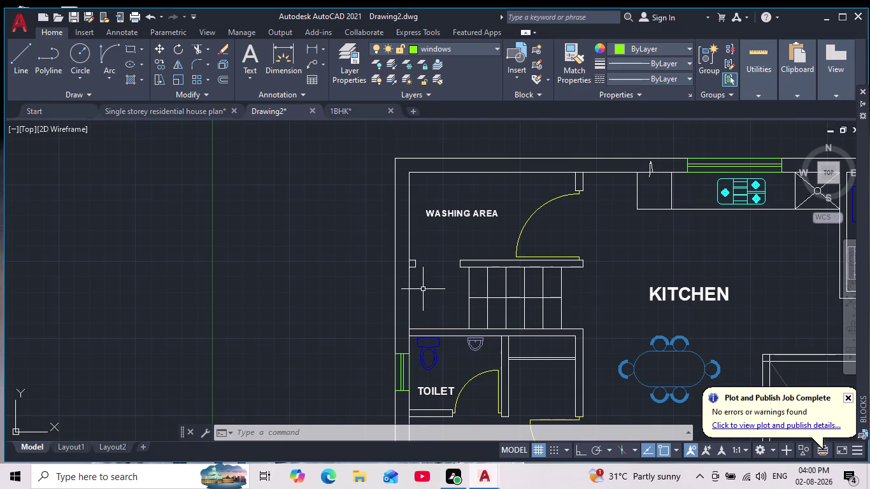
scroll(down, 3)
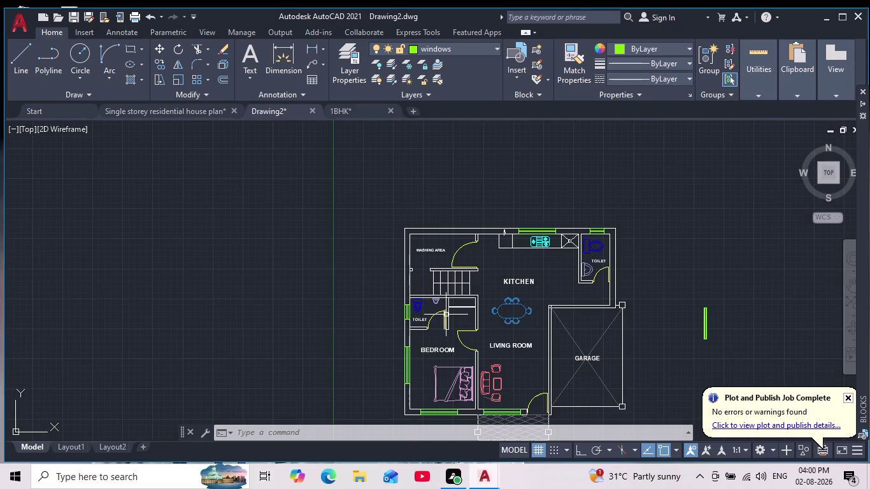
scroll(down, 3)
scroll(up, 3)
middle_drag(473, 341, 433, 233)
scroll(down, 3)
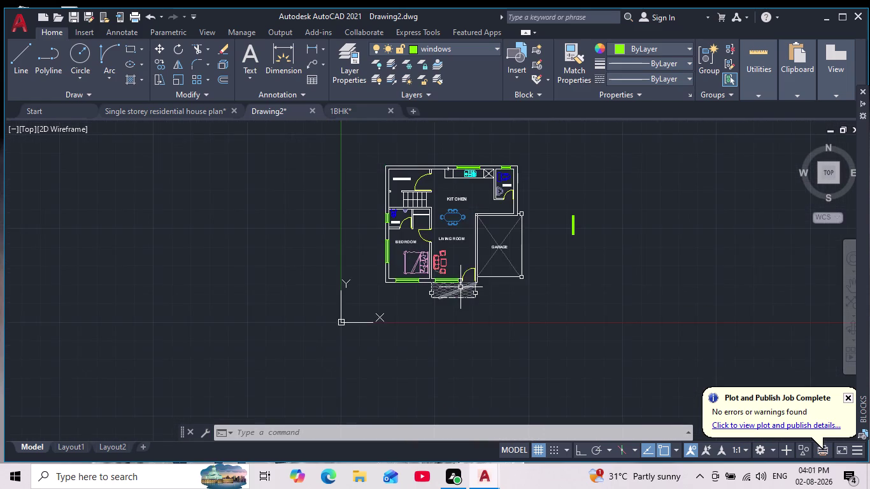
middle_drag(461, 287, 476, 348)
scroll(up, 3)
drag(627, 212, 636, 249)
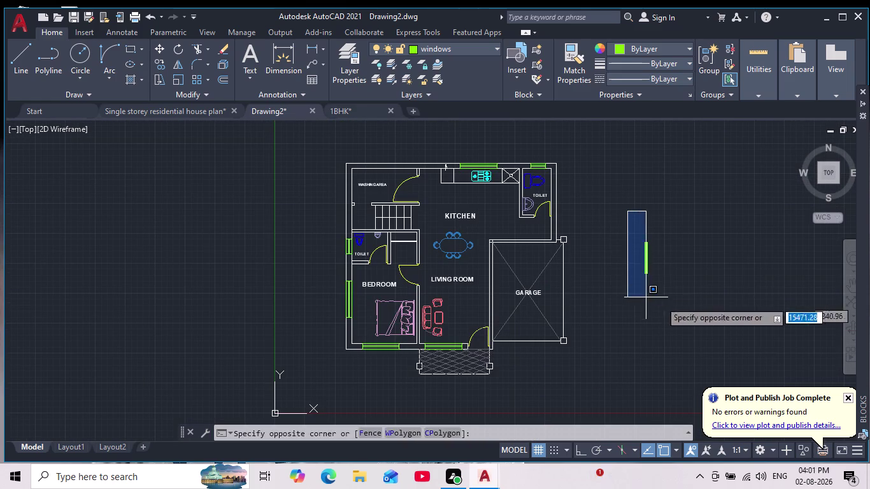
click(673, 307)
key(Delete)
Zoom and pan to bring the whole floor plan back into view.
scroll(down, 3)
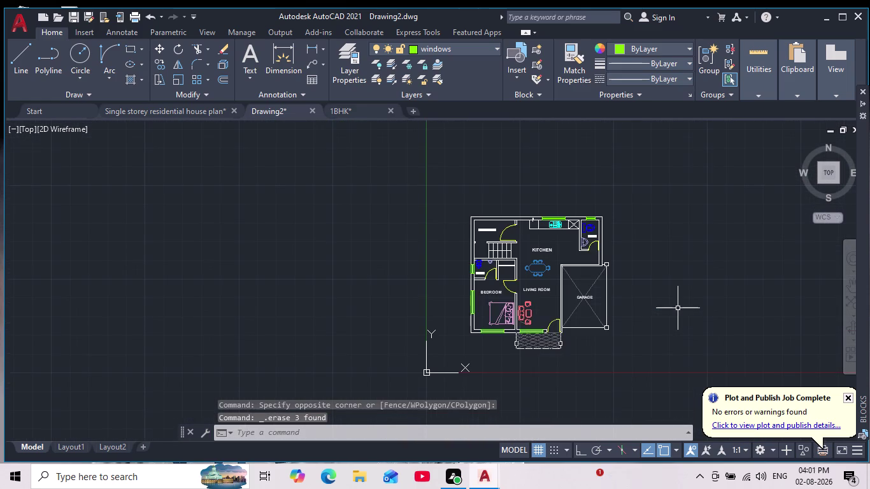
scroll(up, 3)
scroll(up, 3)
scroll(up, 3)
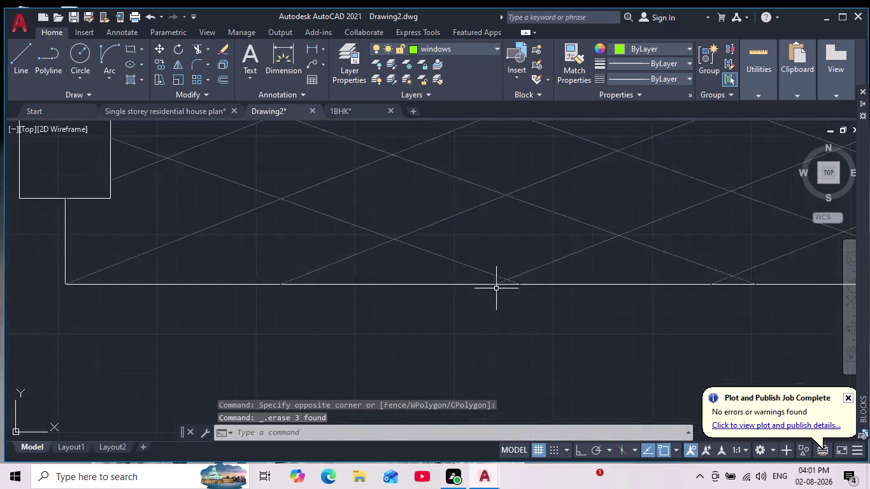
scroll(up, 3)
scroll(up, 3)
scroll(up, 3)
scroll(up, 3)
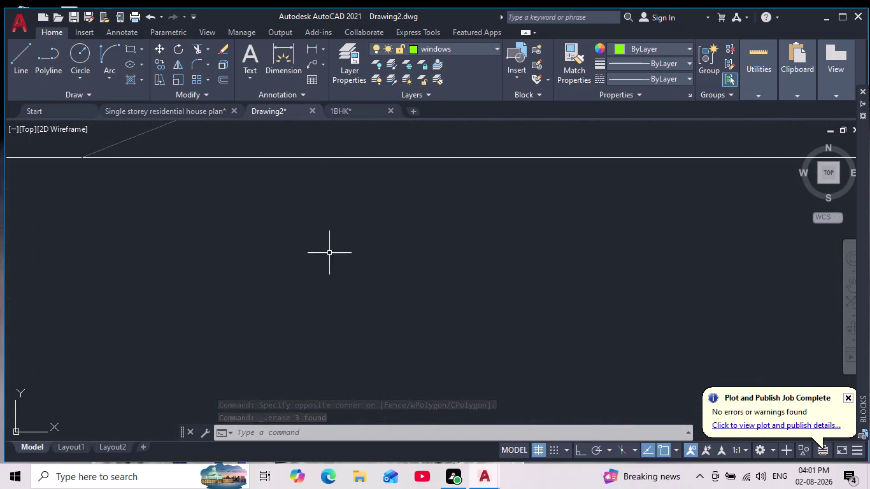
scroll(down, 3)
scroll(down, 3)
scroll(down, 3)
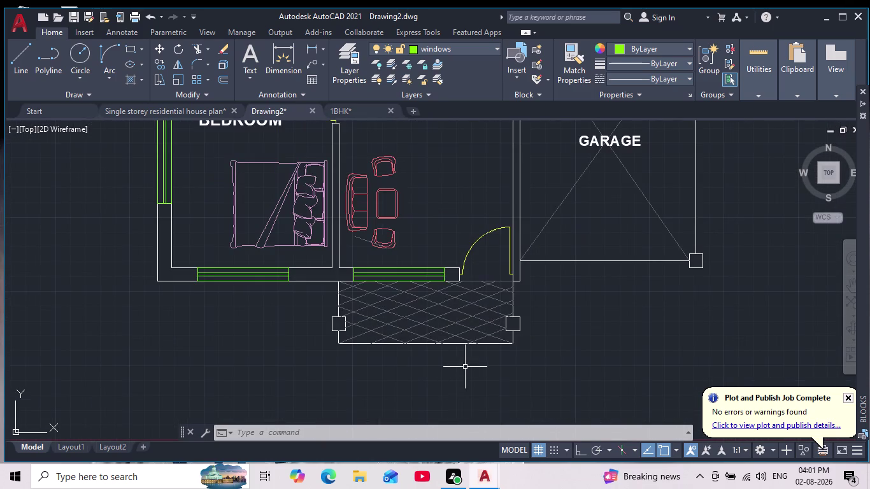
middle_drag(466, 366, 474, 385)
scroll(down, 3)
middle_drag(504, 378, 504, 391)
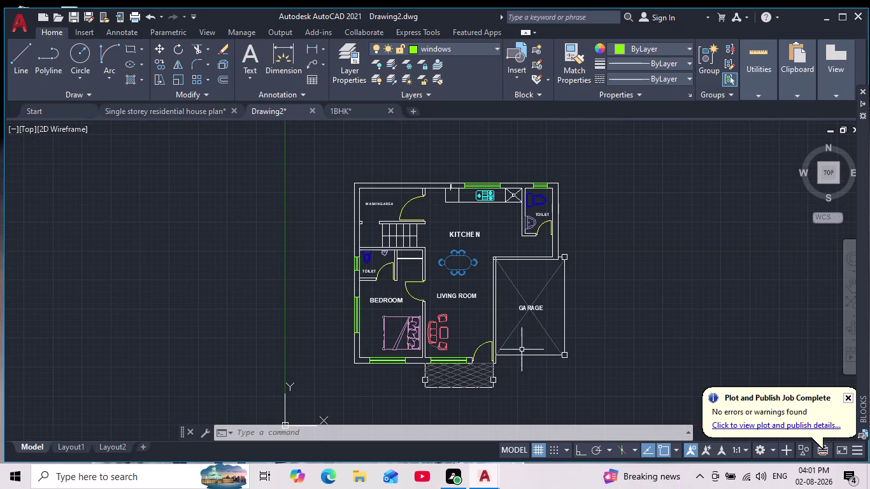
middle_drag(494, 305, 496, 347)
scroll(down, 3)
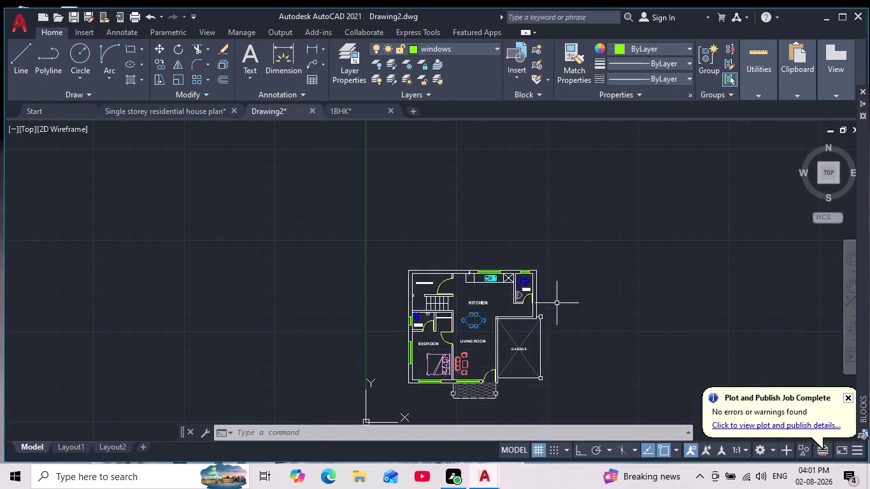
middle_drag(560, 247, 540, 207)
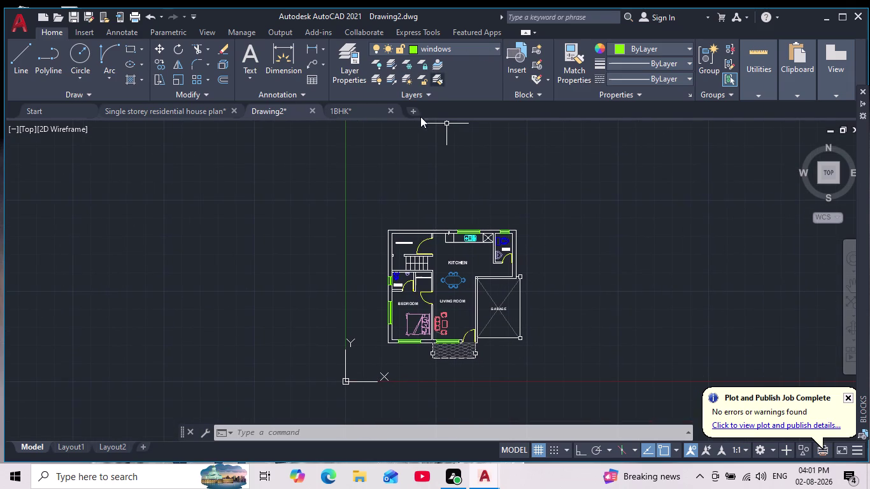
Open Layer Properties with LA and create a new layer.
text(L)
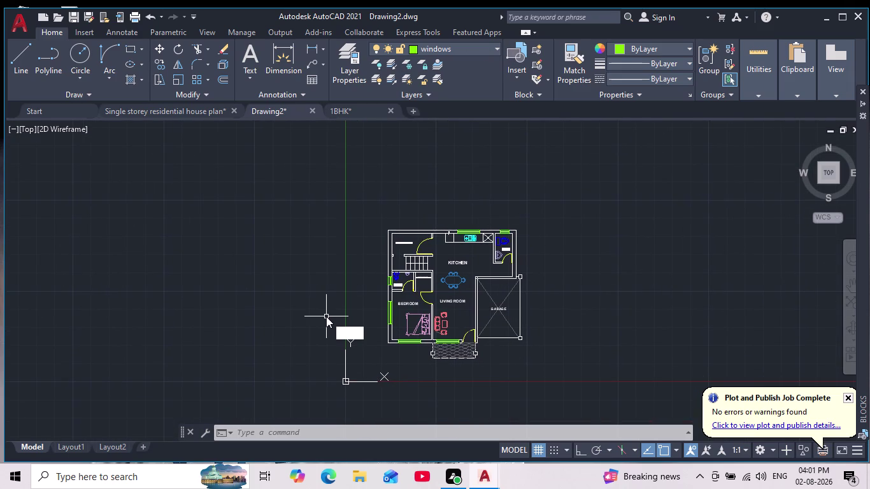
text(A)
key(Return)
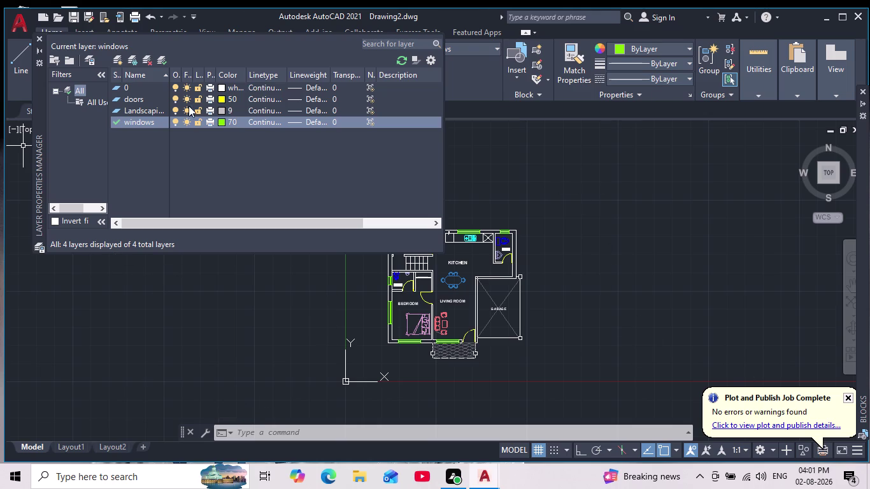
click(160, 116)
key(Return)
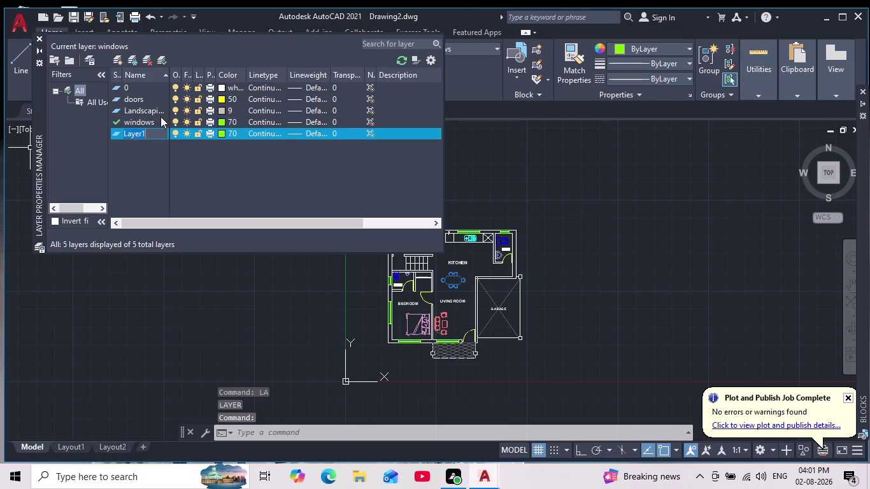
Type 'IMAGINERy' as the new layer's name, then clear it to retype.
key(BackSpace)
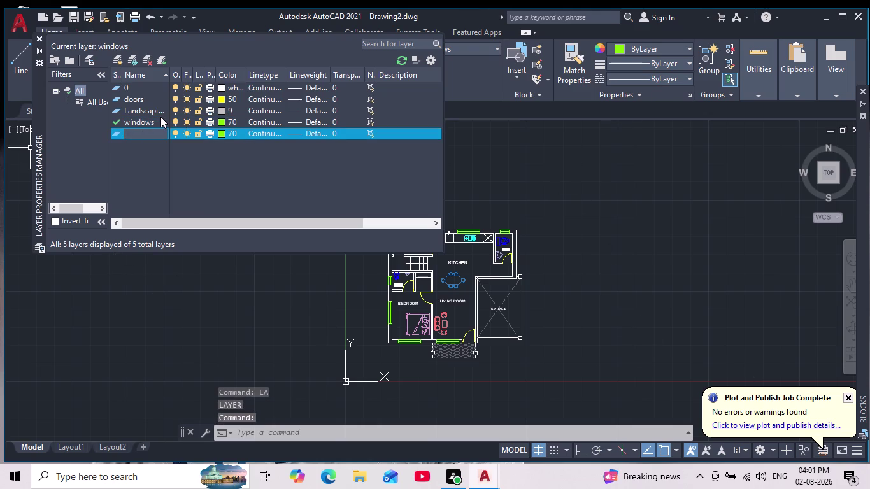
text(IMAGI)
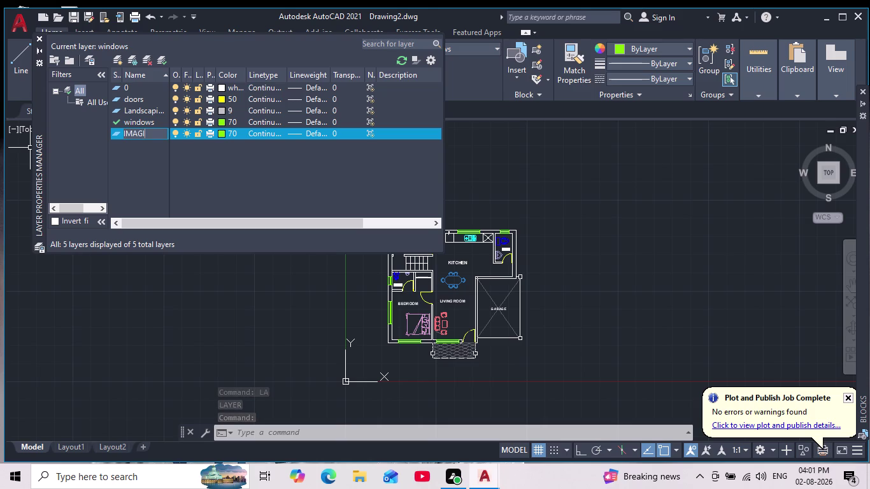
text(NERT=)
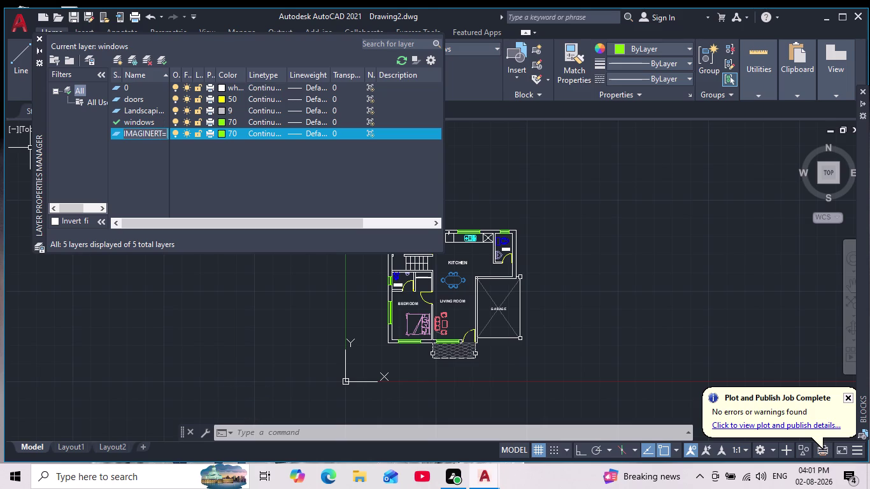
key(BackSpace)
key(BackSpace)
key(y)
drag(165, 133, 124, 137)
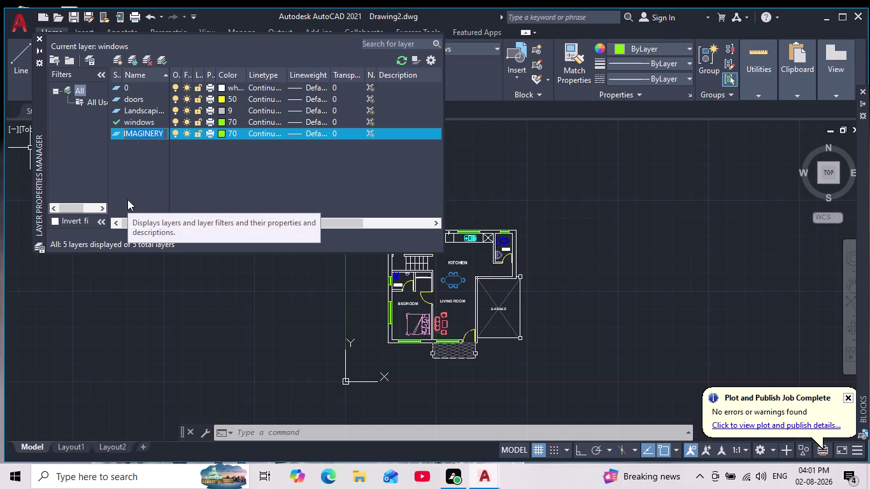
key(BackSpace)
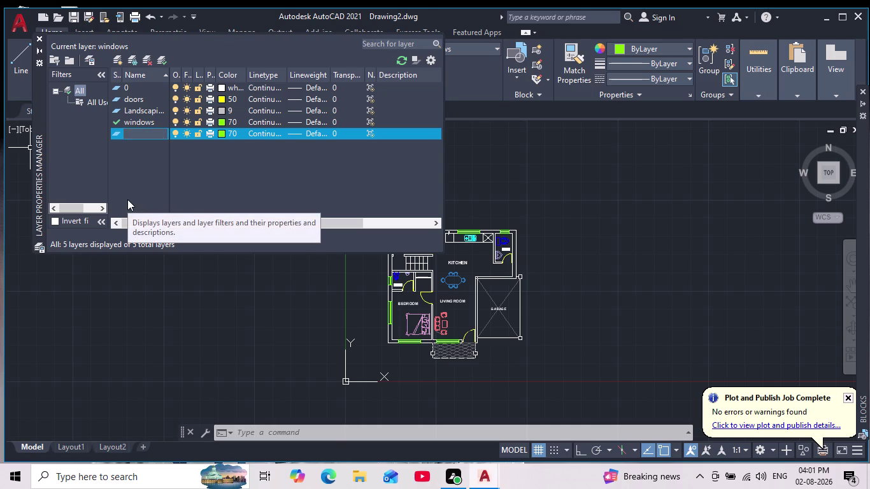
Dismiss the empty-name warning and start retyping the layer name as 'Imagin'.
key(ctrl+i)
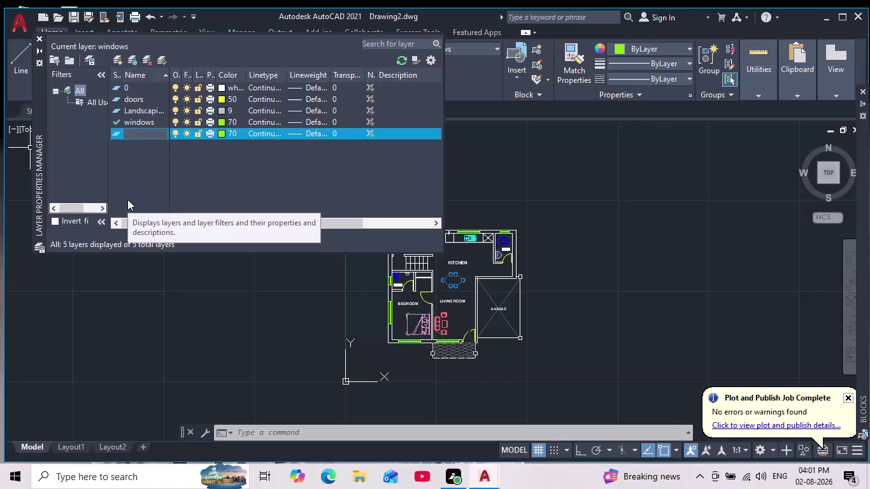
click(133, 136)
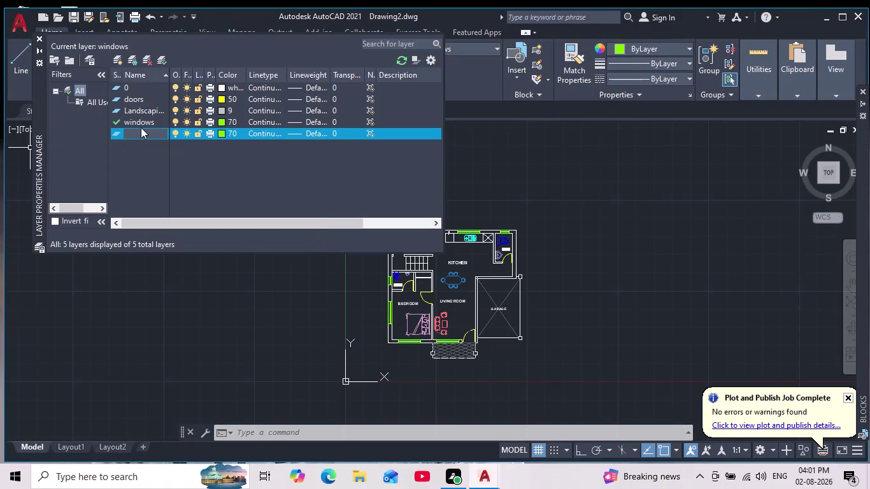
click(141, 128)
double_click(142, 134)
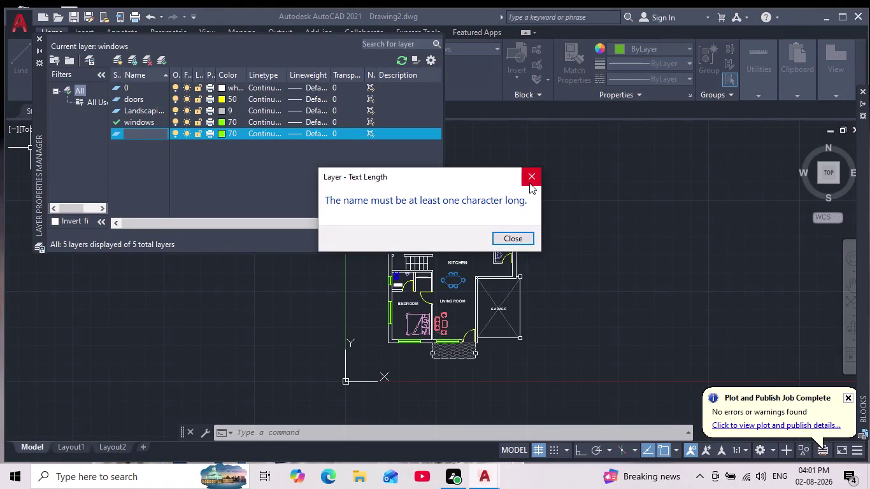
click(535, 178)
drag(156, 113, 162, 123)
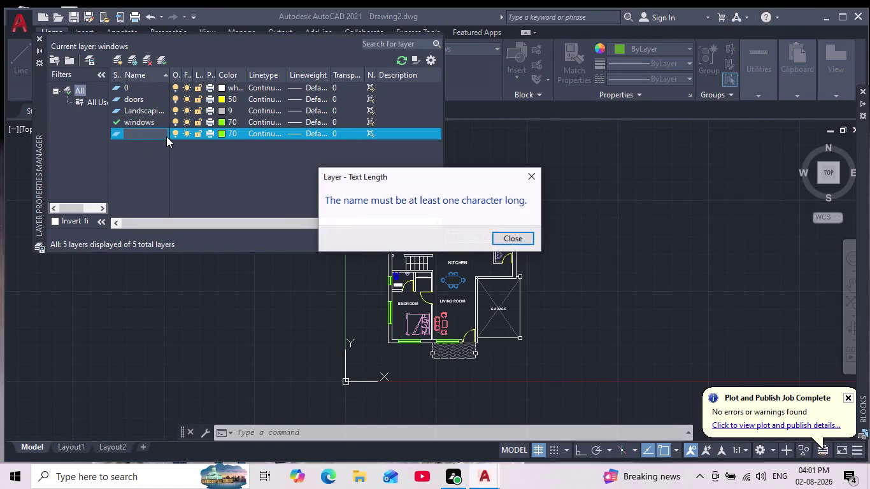
click(525, 173)
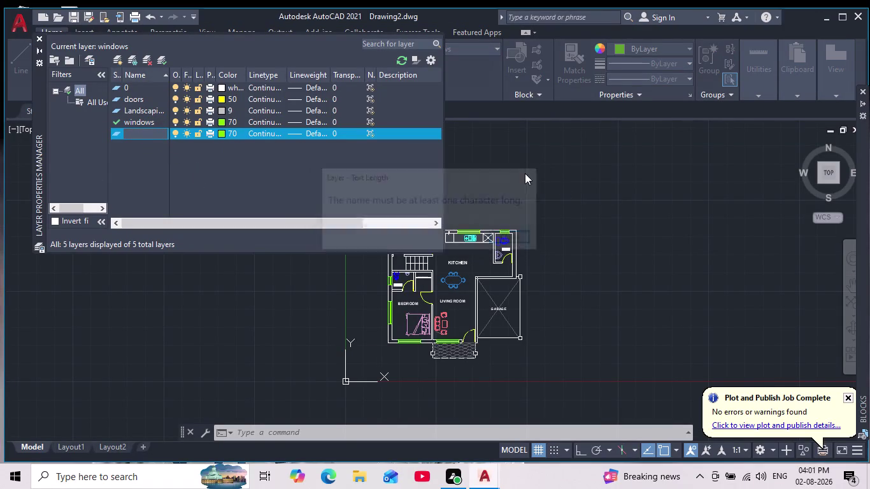
text(gn hg)
key(BackSpace)
key(BackSpace)
key(BackSpace)
key(BackSpace)
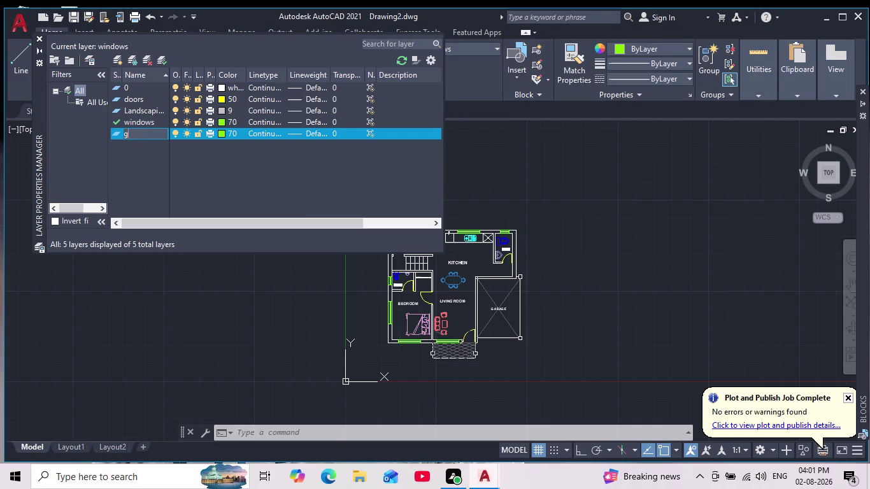
key(BackSpace)
key(shift+i)
text(magin)
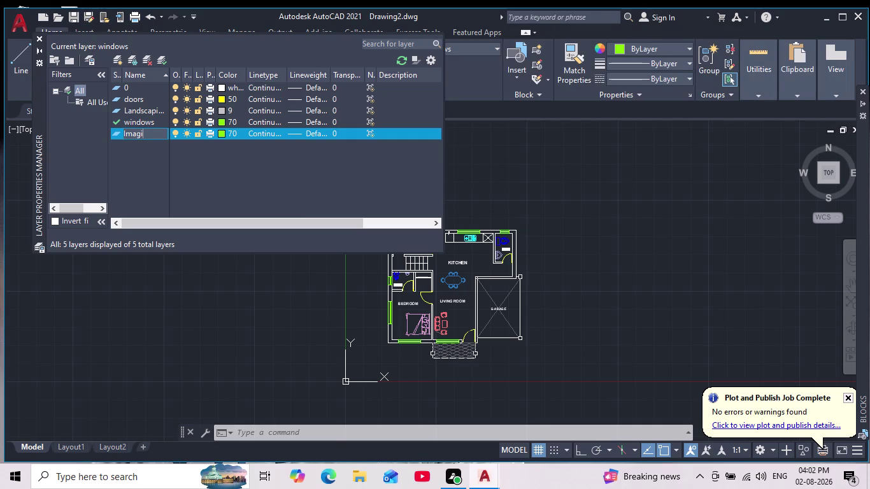
Finish the layer name Imaginery and give it orange colour 30.
text(ery)
click(223, 135)
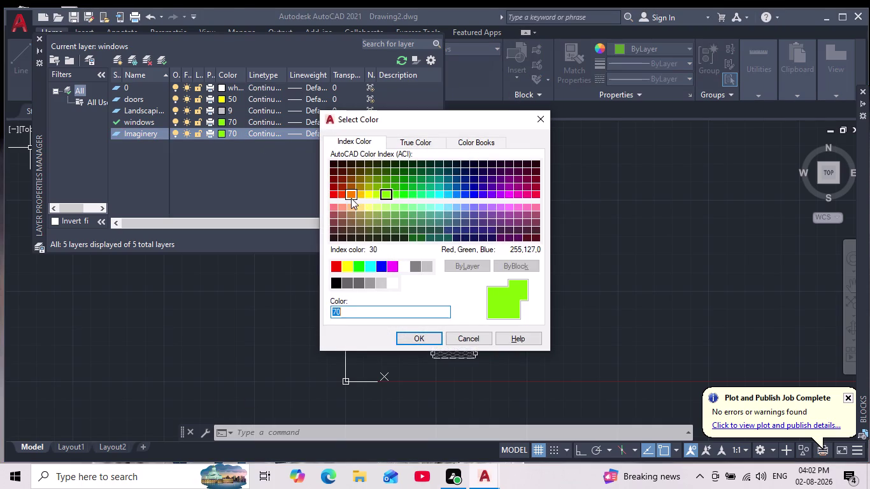
click(351, 198)
click(428, 336)
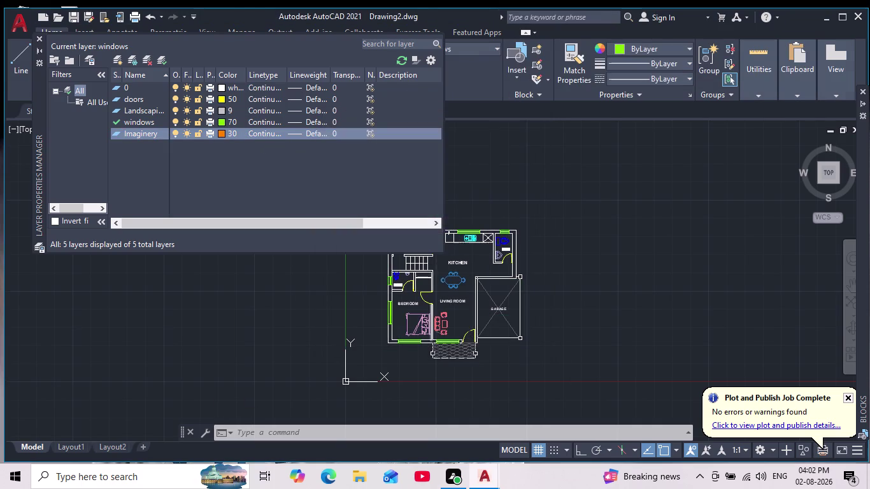
Close Layer Properties and make Imaginery the current layer.
click(41, 38)
click(500, 38)
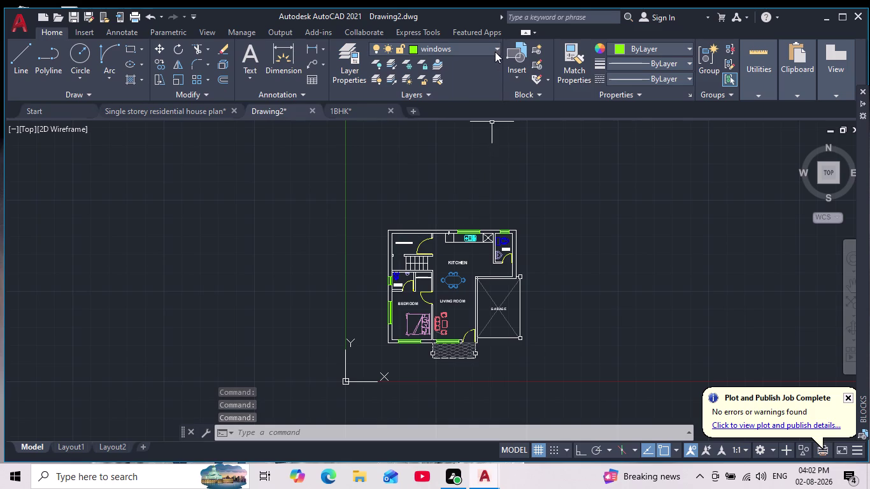
click(494, 49)
click(51, 28)
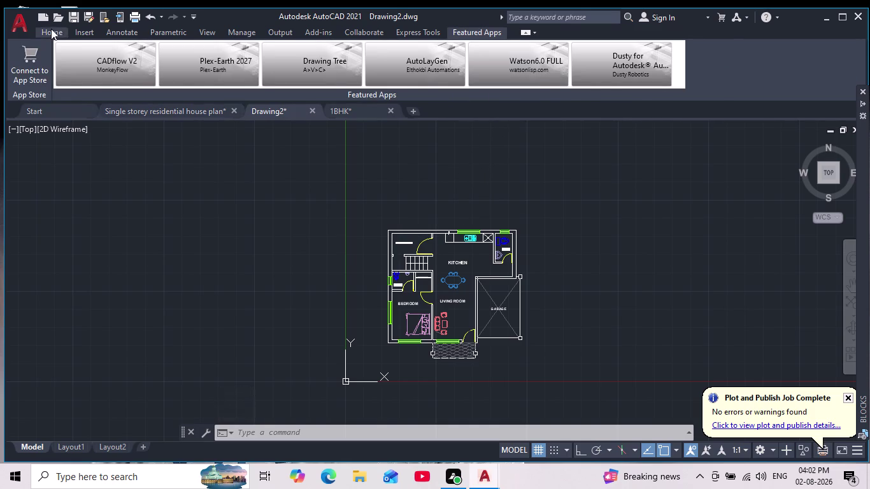
click(475, 52)
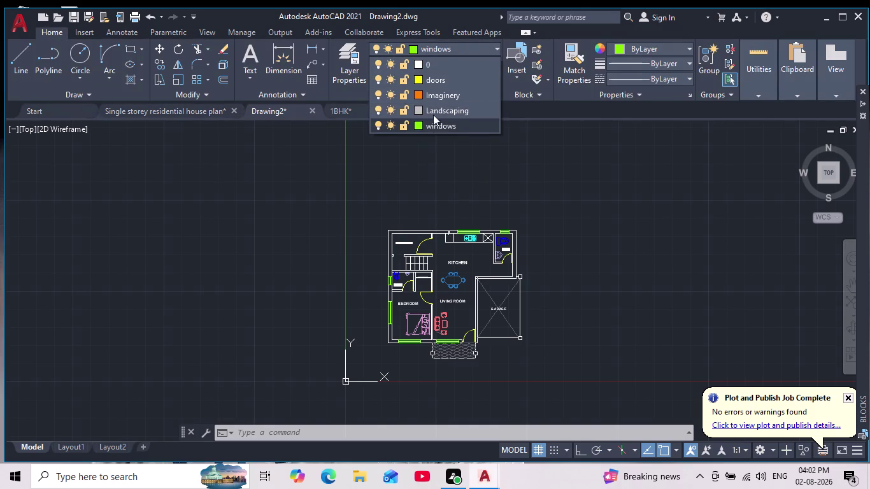
click(424, 97)
middle_drag(455, 148, 467, 114)
scroll(down, 3)
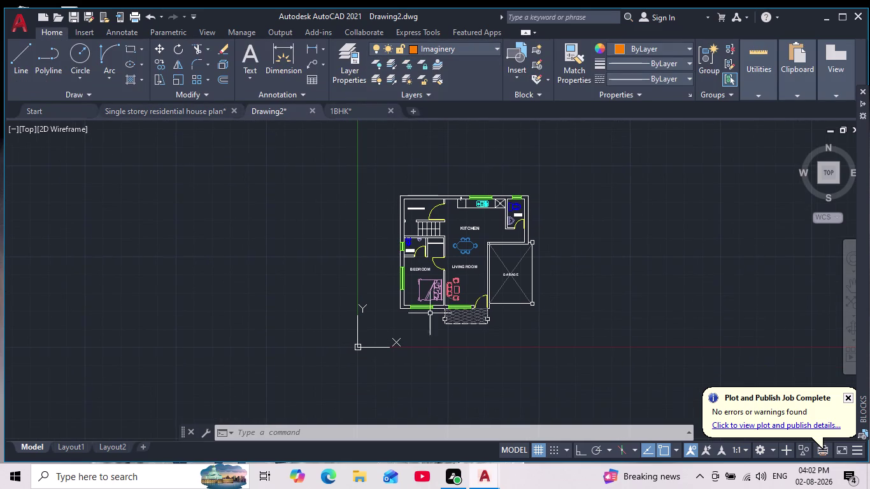
Start vertical XLINEs through the lower-left outer wall corner and both ends of the first window.
text(x)
text(l)
key(Return)
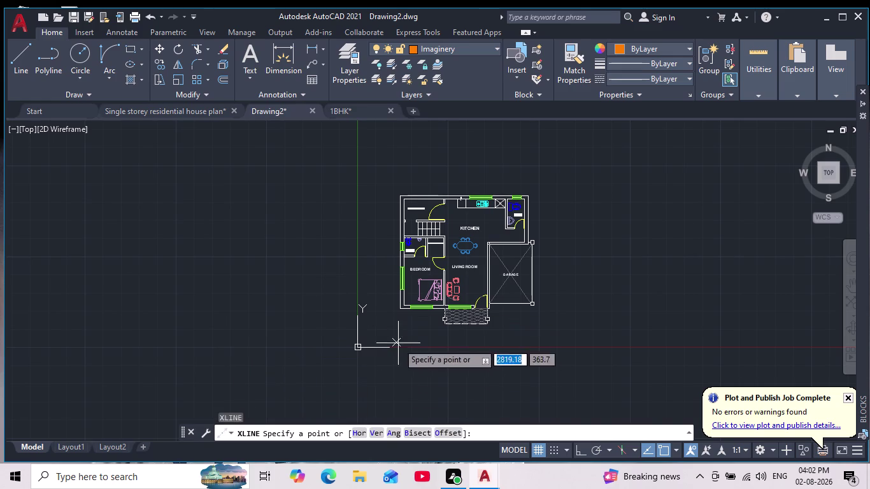
click(375, 432)
scroll(up, 3)
middle_drag(369, 334, 445, 246)
scroll(up, 3)
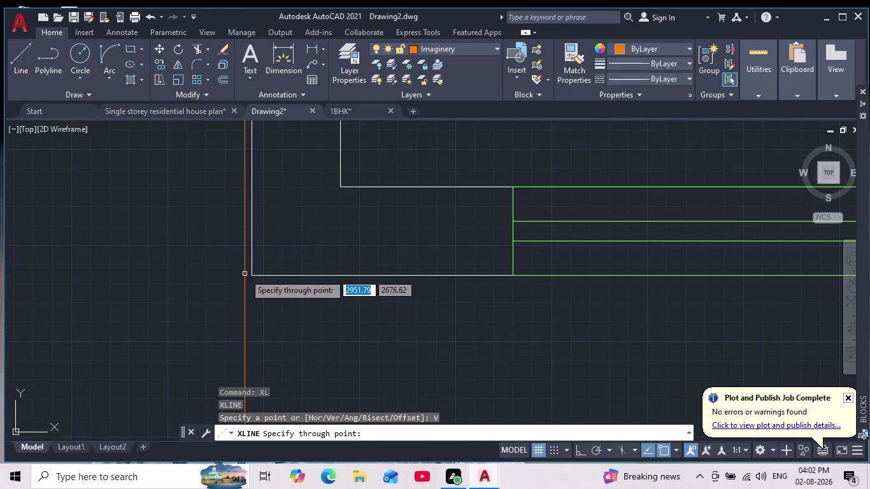
click(254, 275)
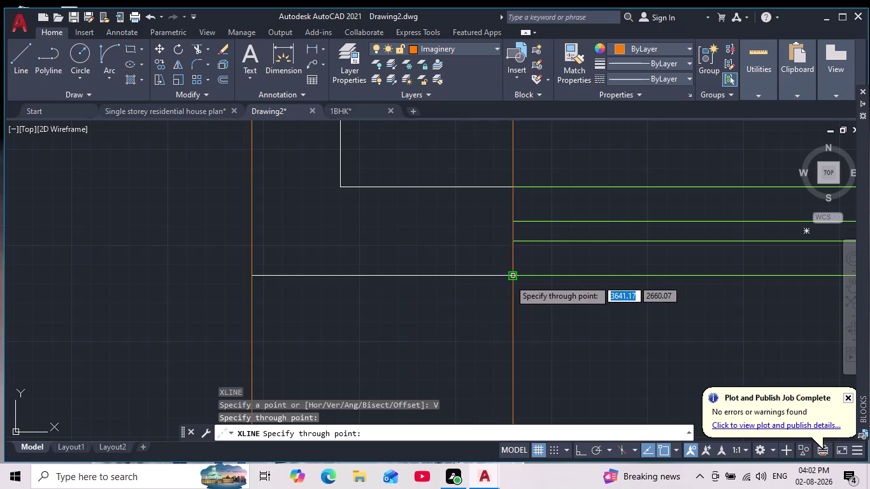
click(509, 277)
scroll(down, 3)
middle_drag(559, 288, 323, 268)
scroll(up, 3)
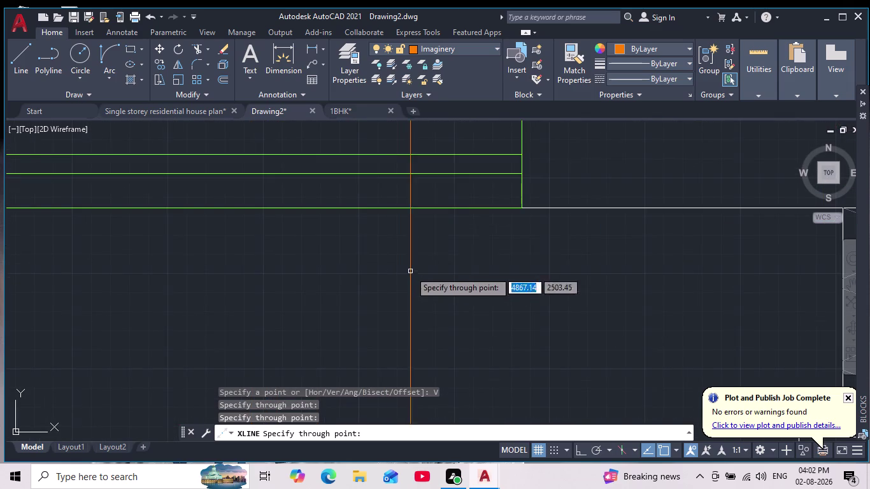
click(523, 208)
Add vertical construction lines through a wall edge, the next window's ends, and the corner beside the door.
scroll(down, 3)
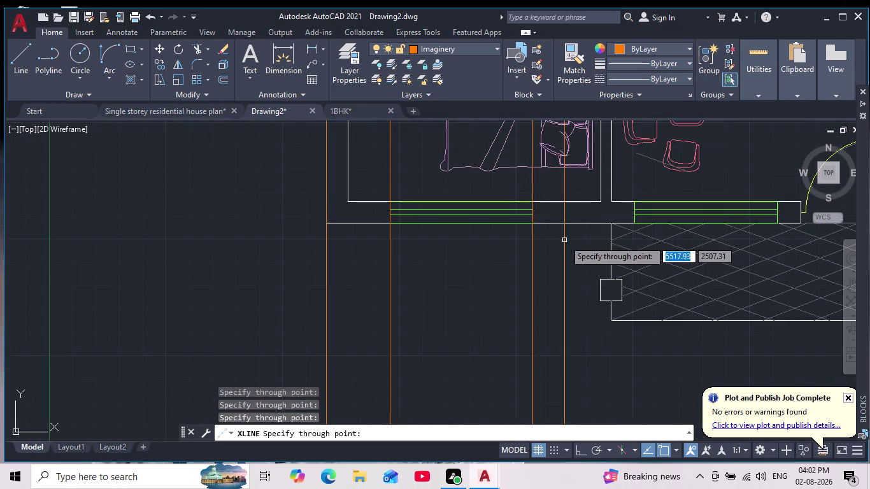
middle_drag(564, 240, 238, 271)
scroll(down, 3)
scroll(up, 3)
click(270, 235)
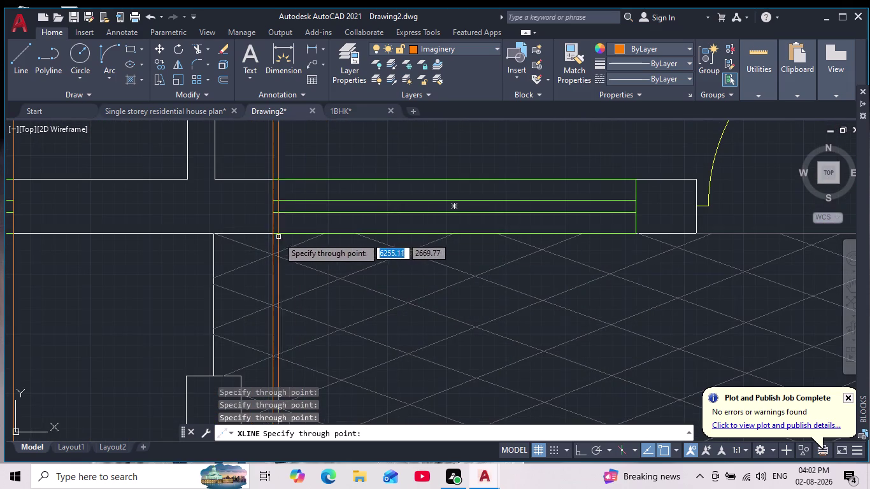
scroll(down, 3)
scroll(up, 3)
click(509, 224)
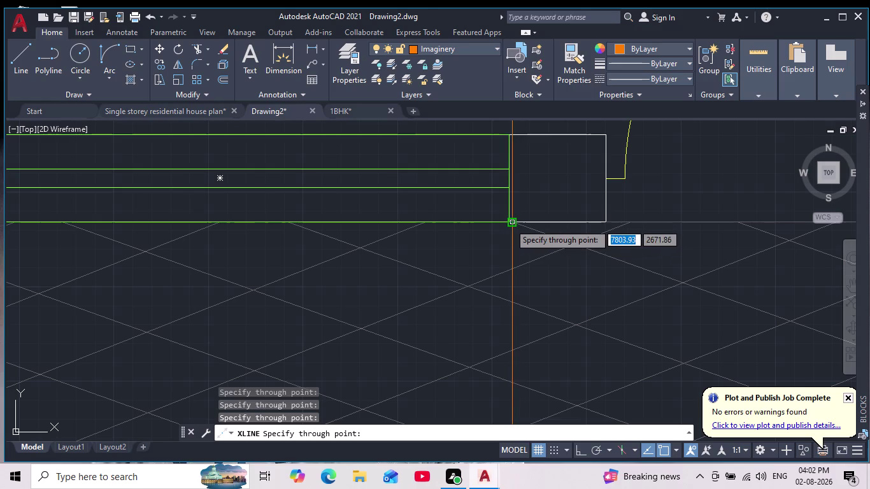
click(605, 223)
scroll(down, 3)
middle_drag(667, 256, 617, 249)
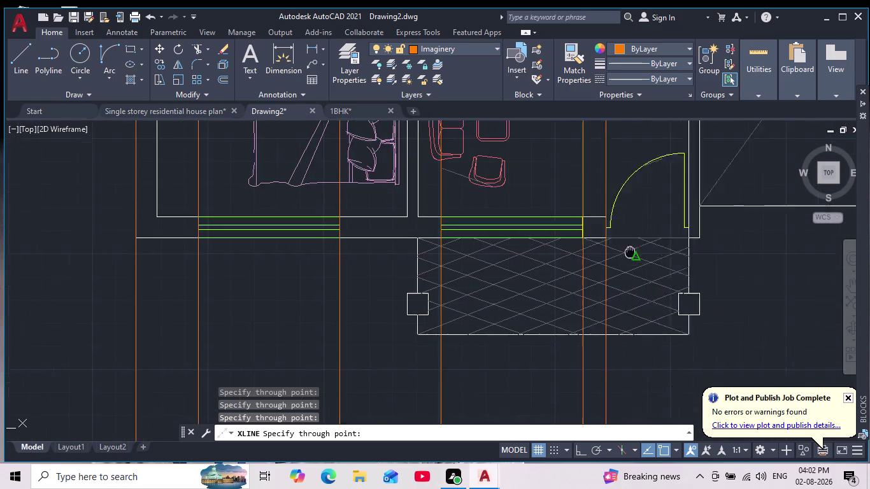
middle_drag(617, 249, 407, 253)
scroll(down, 3)
scroll(up, 3)
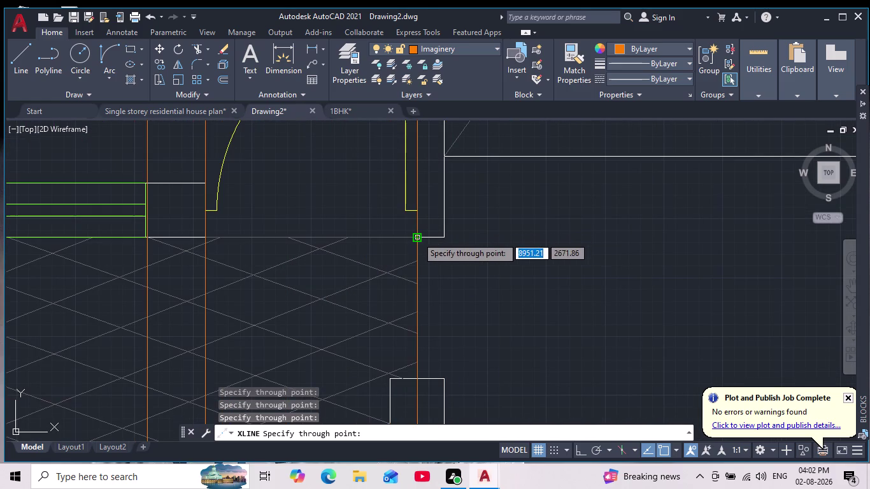
scroll(down, 3)
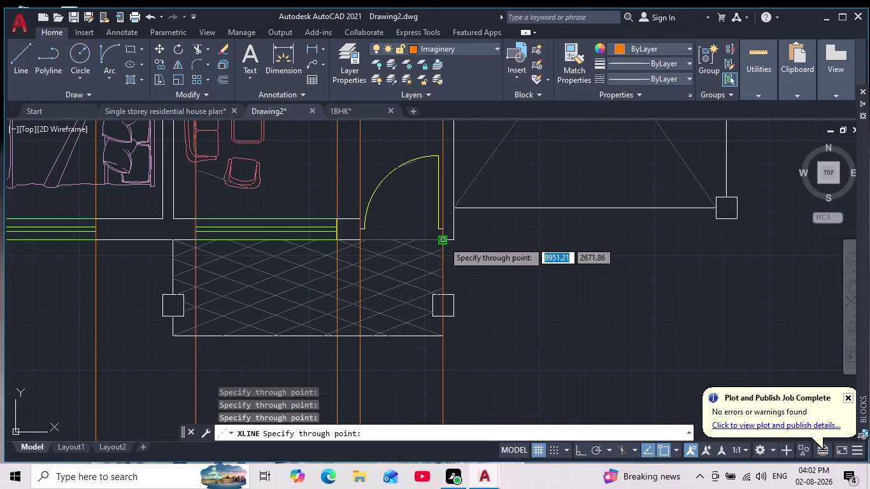
click(443, 241)
scroll(down, 3)
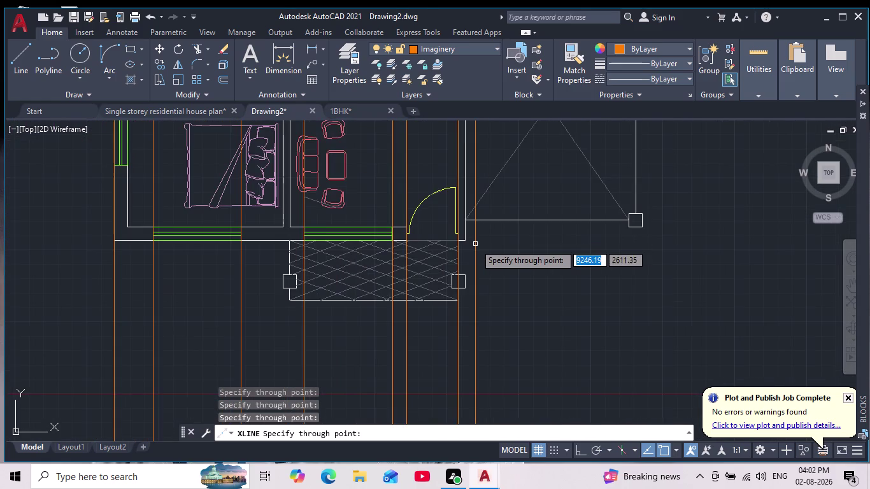
scroll(down, 3)
scroll(up, 3)
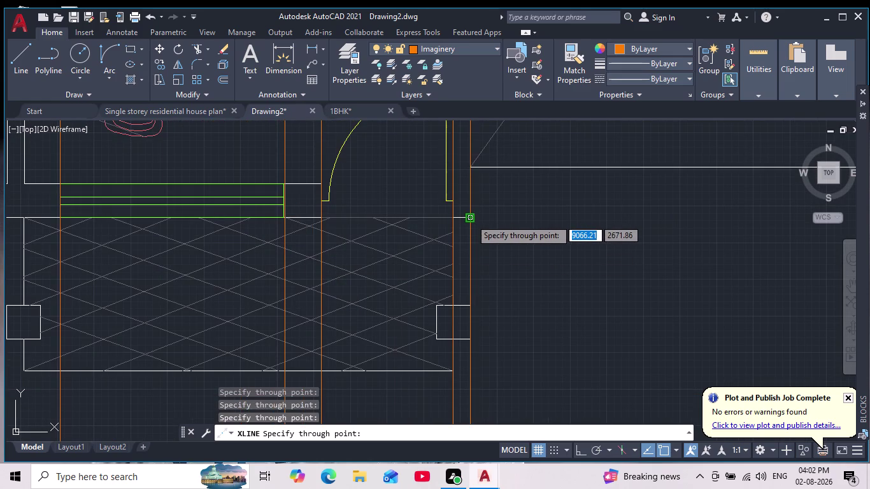
scroll(down, 3)
scroll(up, 3)
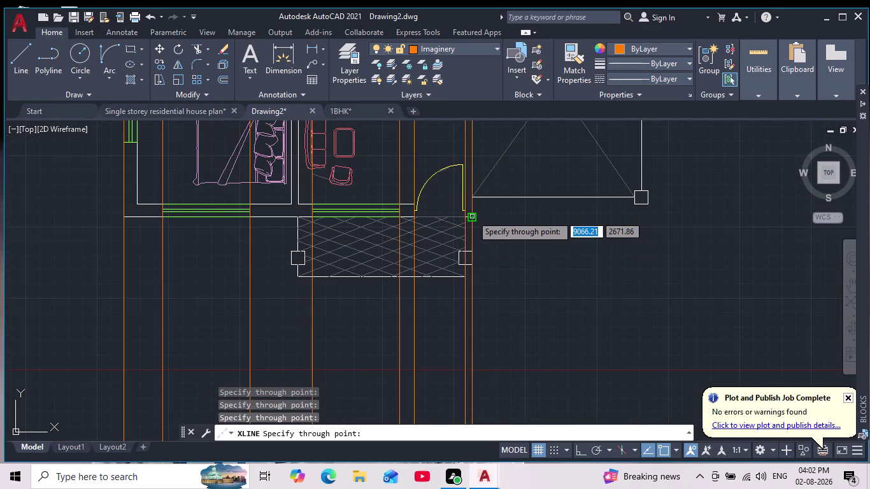
scroll(up, 3)
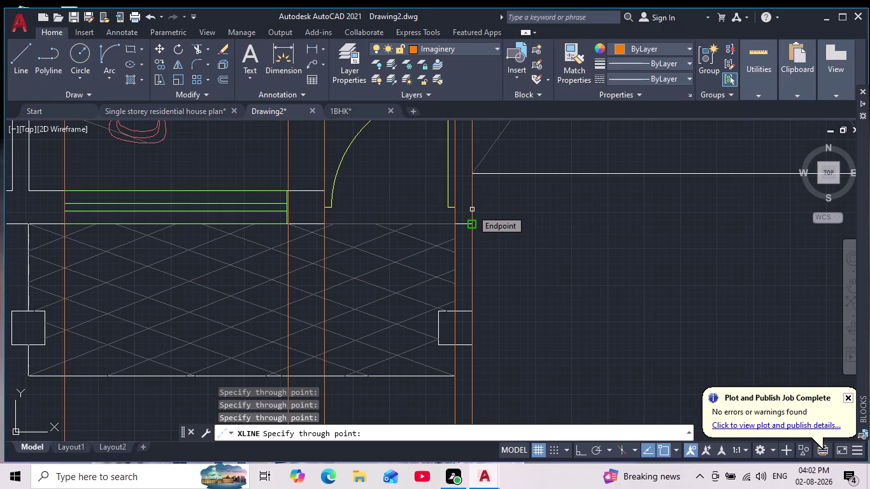